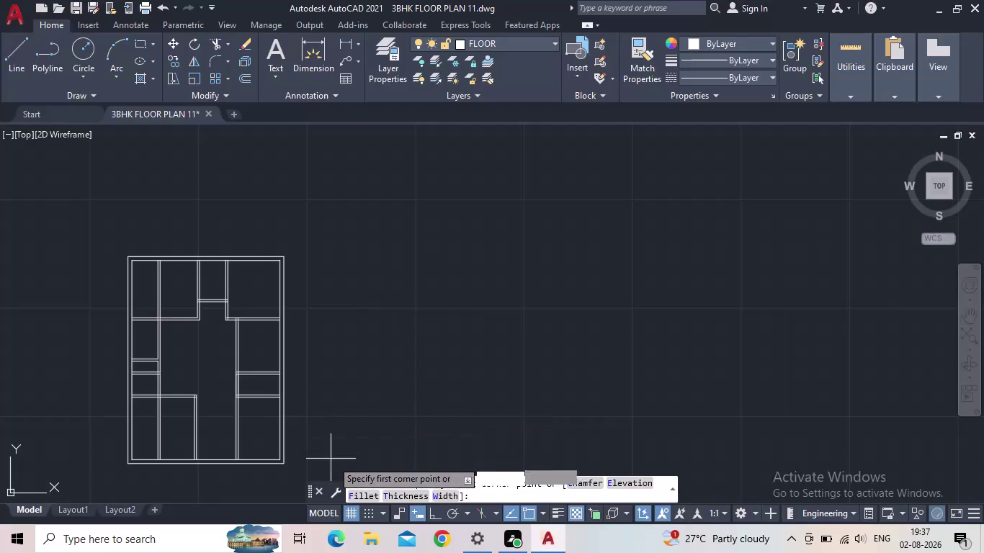
Draw a rectangle beside the plan by dimensions: length 5", width 2'6".
middle_drag(407, 327, 405, 295)
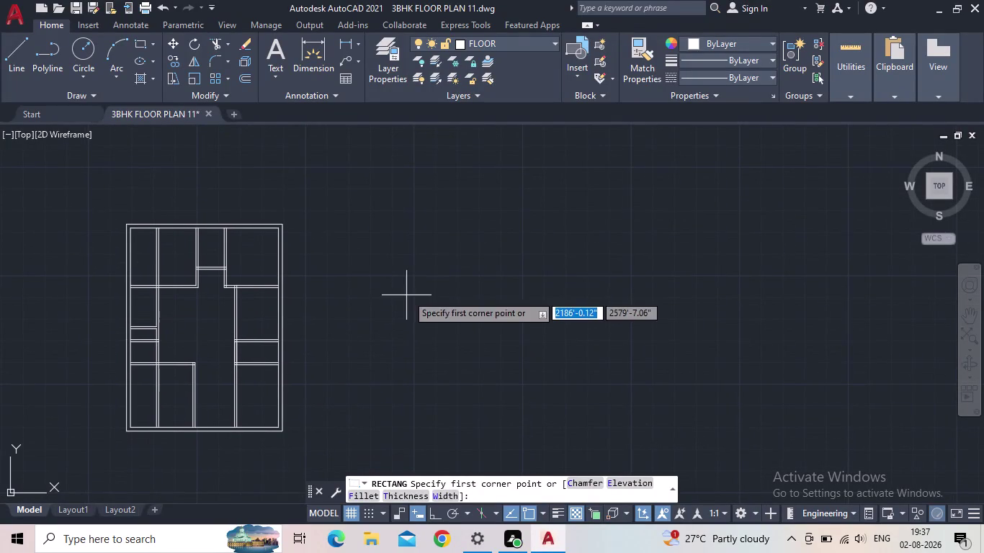
click(412, 267)
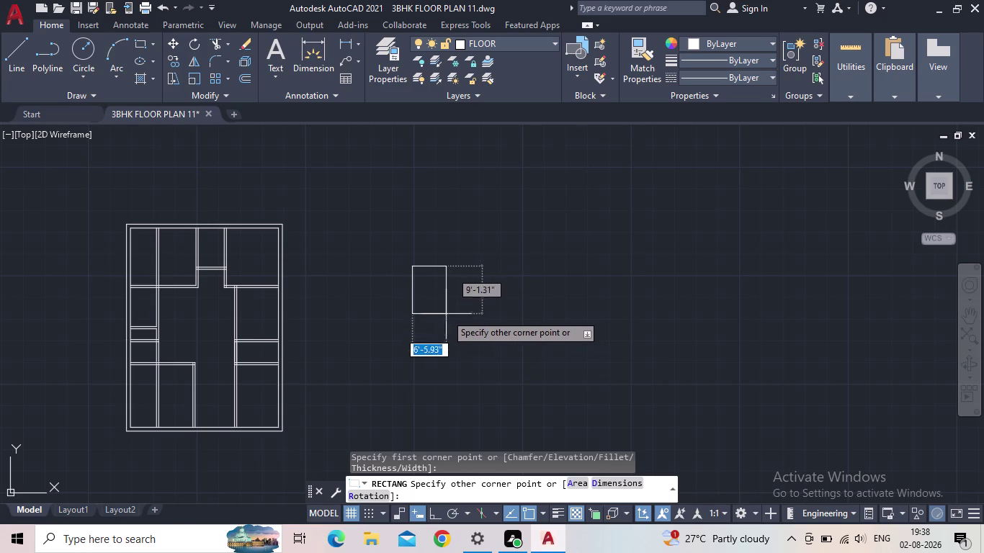
key(d)
key(Return)
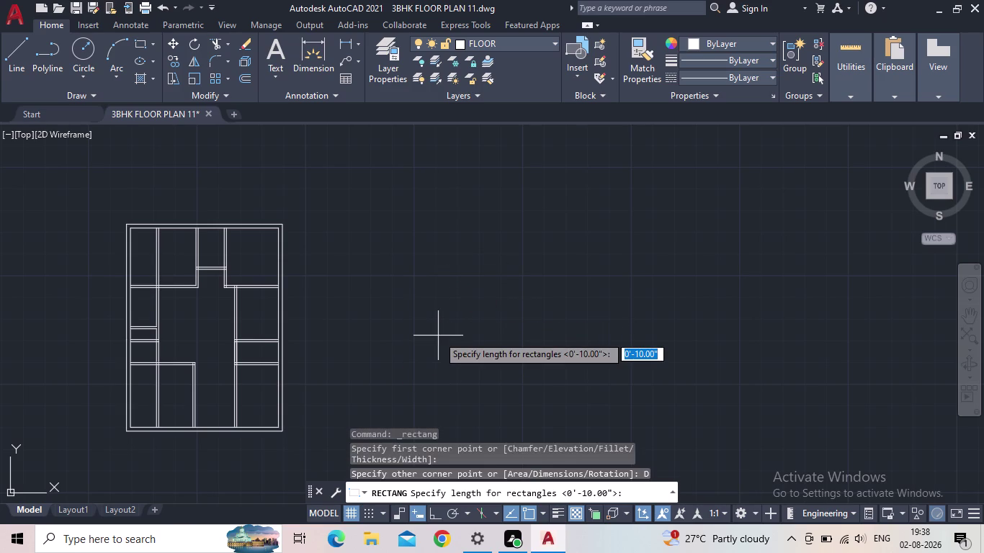
text(5)
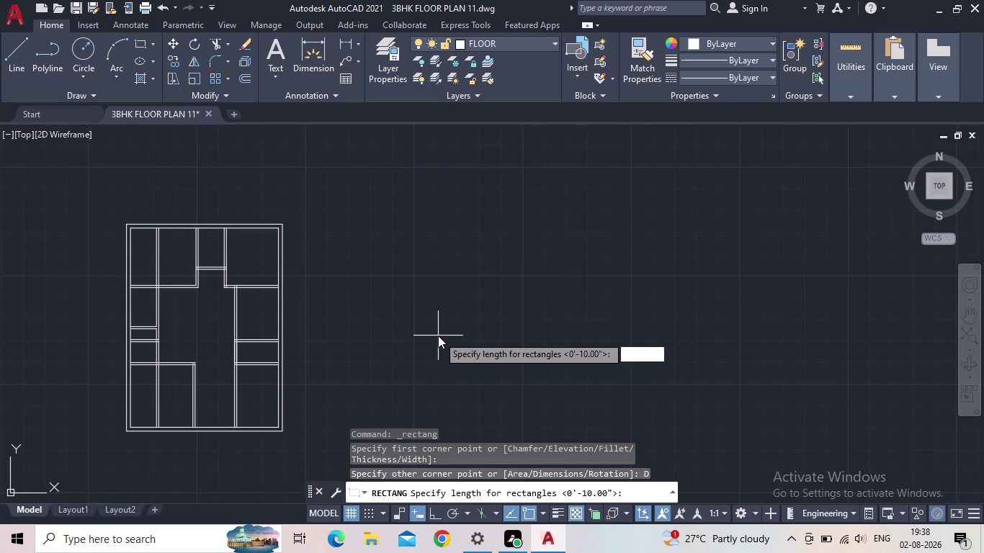
text(")
key(Return)
key(2)
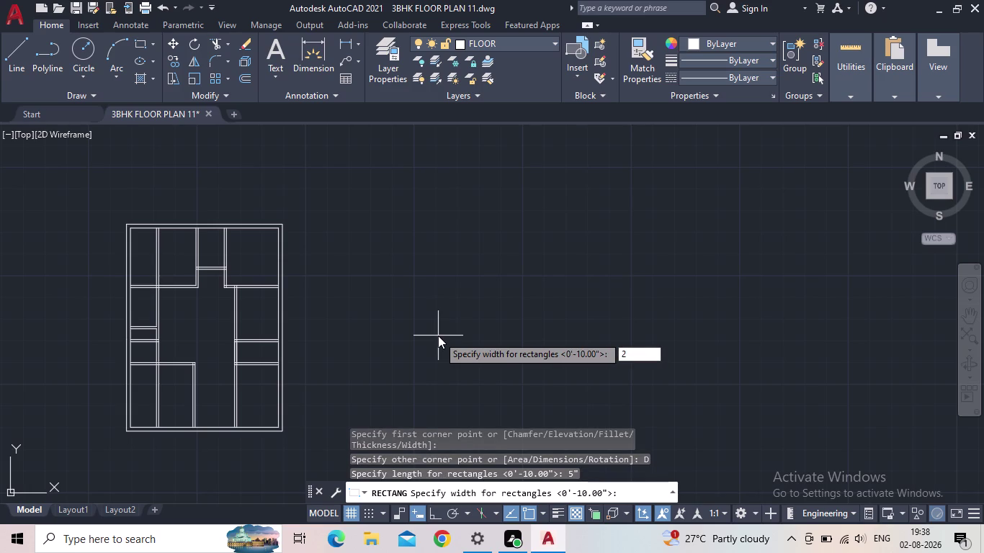
key(apostrophe)
text(6")
key(Return)
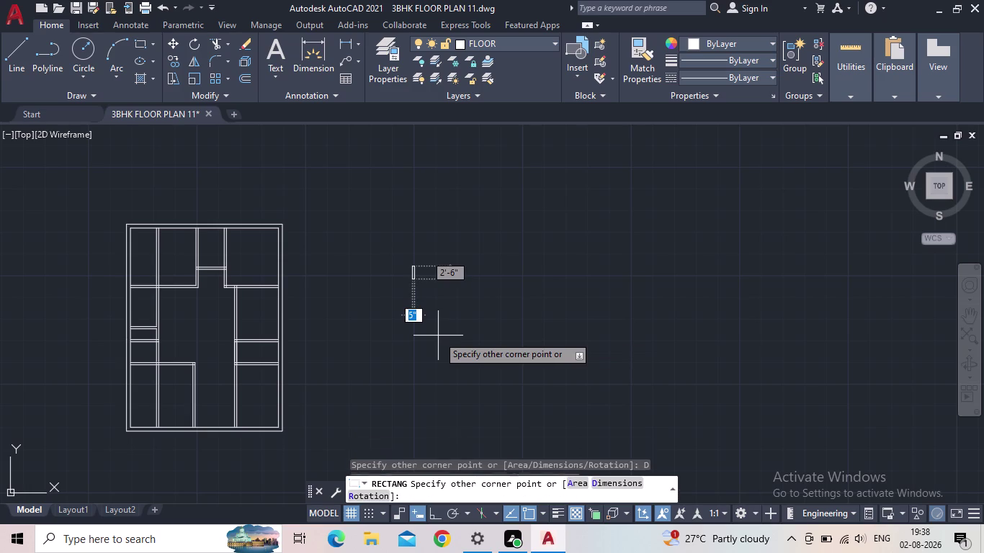
scroll(up, 3)
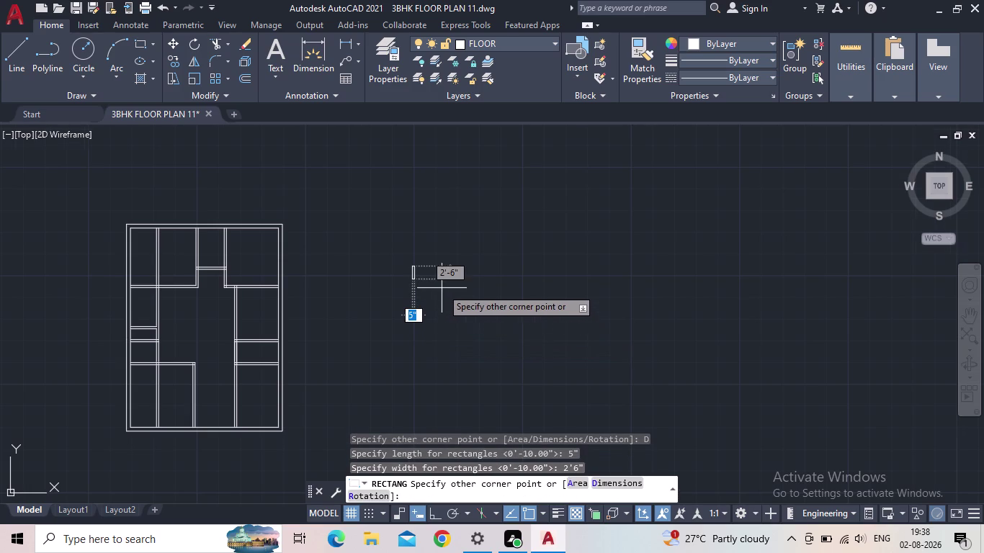
scroll(up, 3)
scroll(up, 3)
click(394, 267)
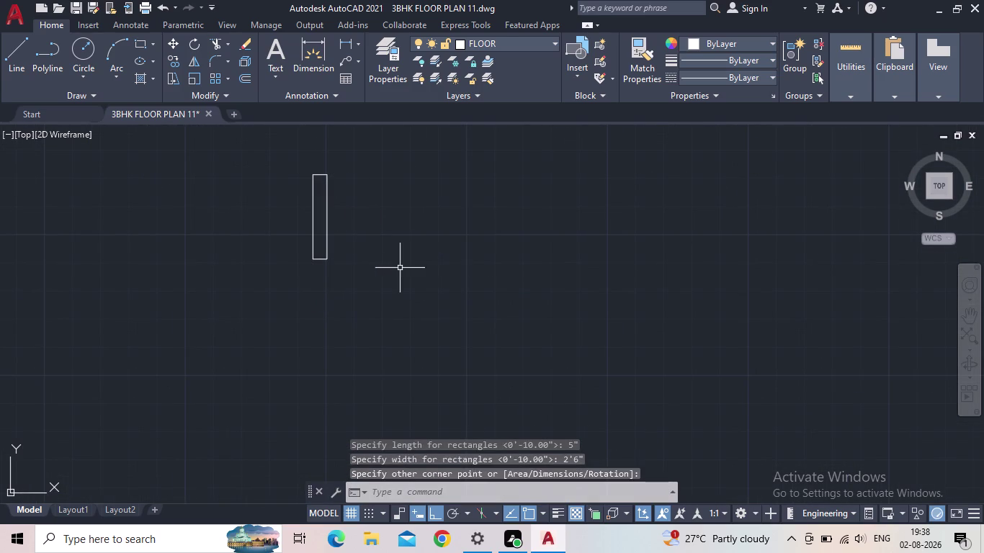
Copy the frame rectangle to the left of the original, based at its corner.
key(Escape)
middle_drag(389, 266, 406, 305)
scroll(down, 3)
drag(443, 325, 414, 314)
click(348, 258)
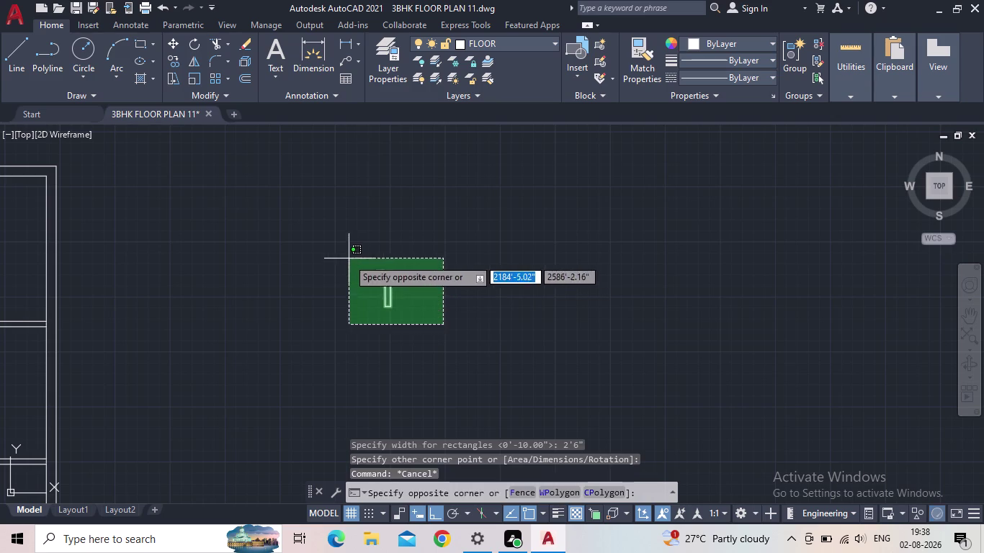
scroll(up, 3)
key(c)
key(o)
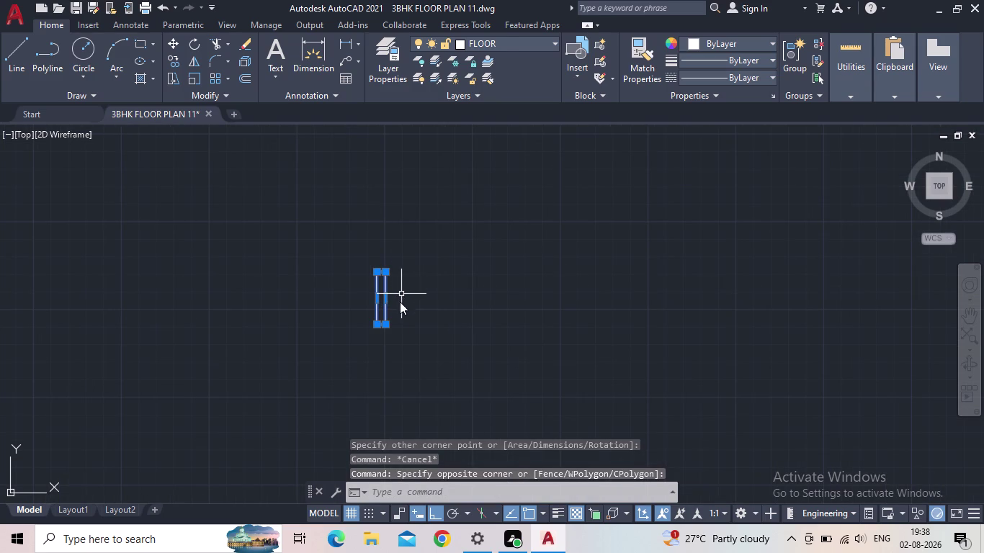
key(Return)
click(371, 328)
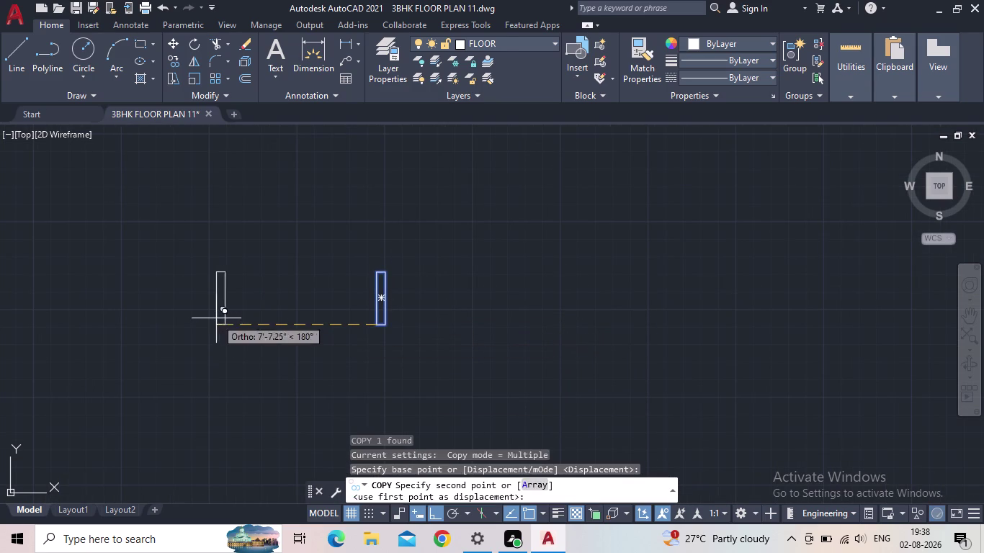
click(159, 331)
key(Escape)
Rotate the copied rectangle 90° about its bottom corner so it lies horizontally.
click(184, 311)
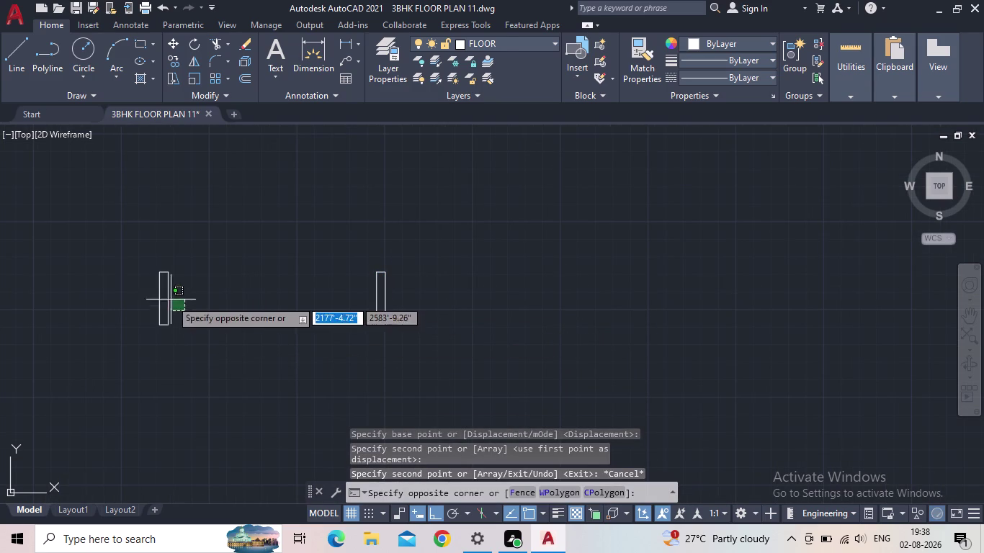
click(105, 265)
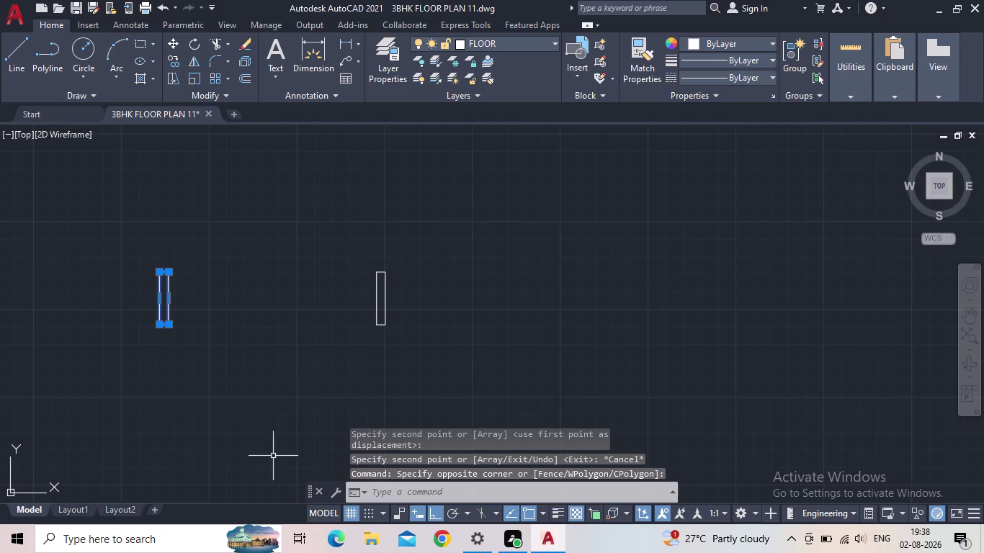
key(r)
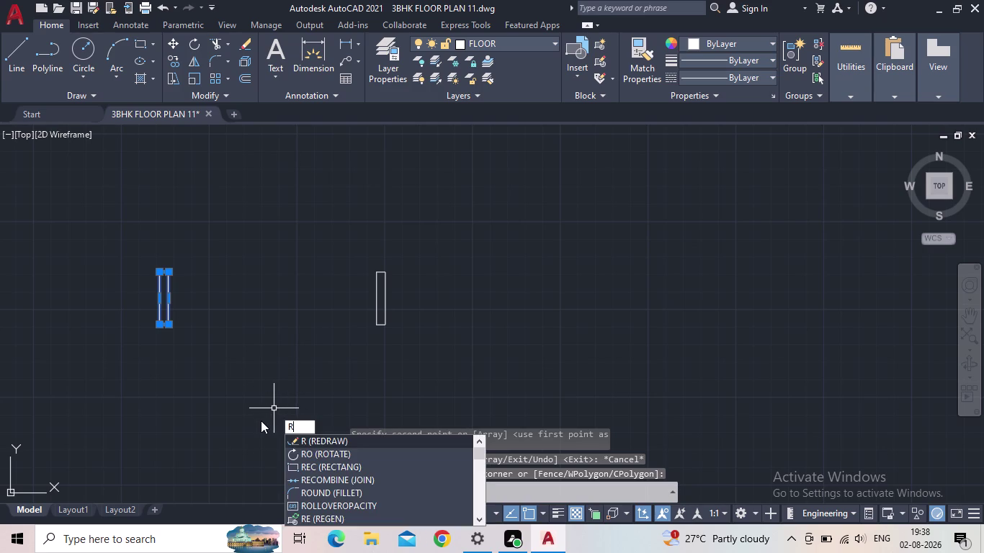
key(o)
key(Return)
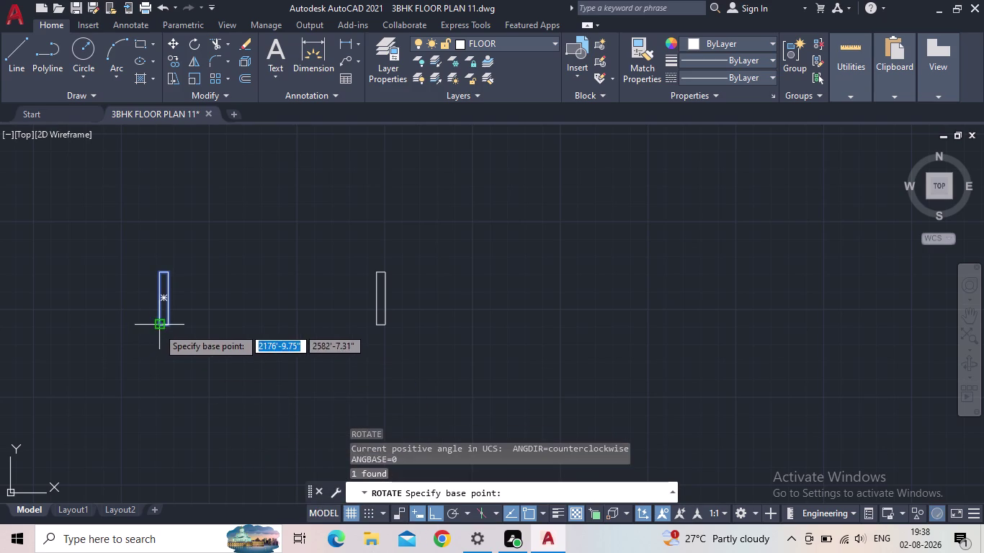
click(157, 328)
click(168, 234)
key(Escape)
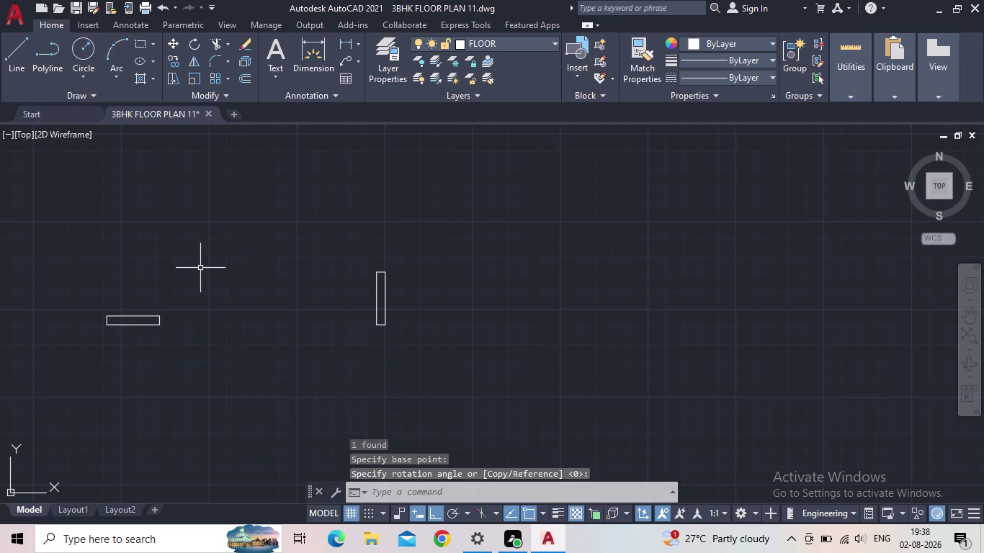
scroll(down, 3)
middle_drag(207, 312, 398, 388)
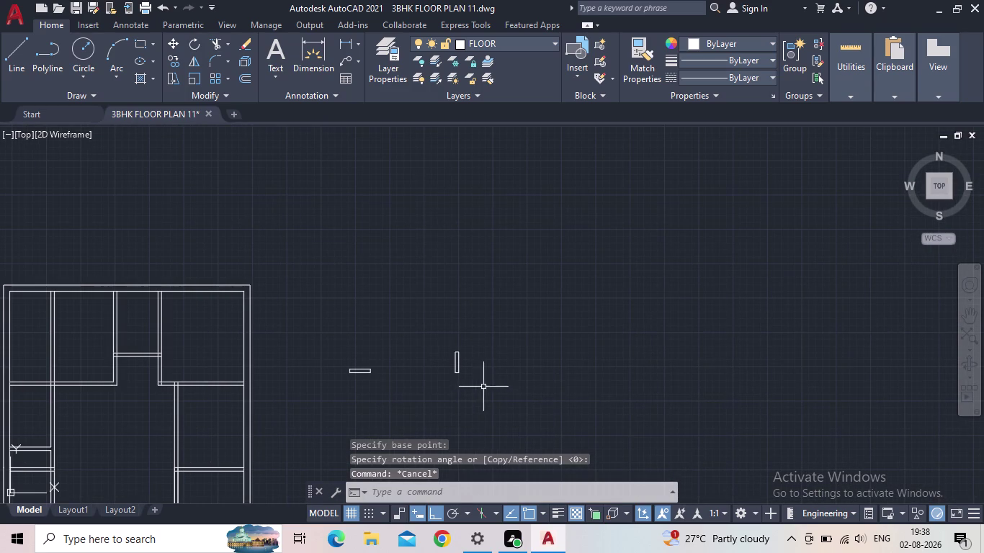
Start copying the vertical frame rectangle from its bottom corner, with Ortho turned off.
click(491, 386)
click(418, 335)
scroll(up, 3)
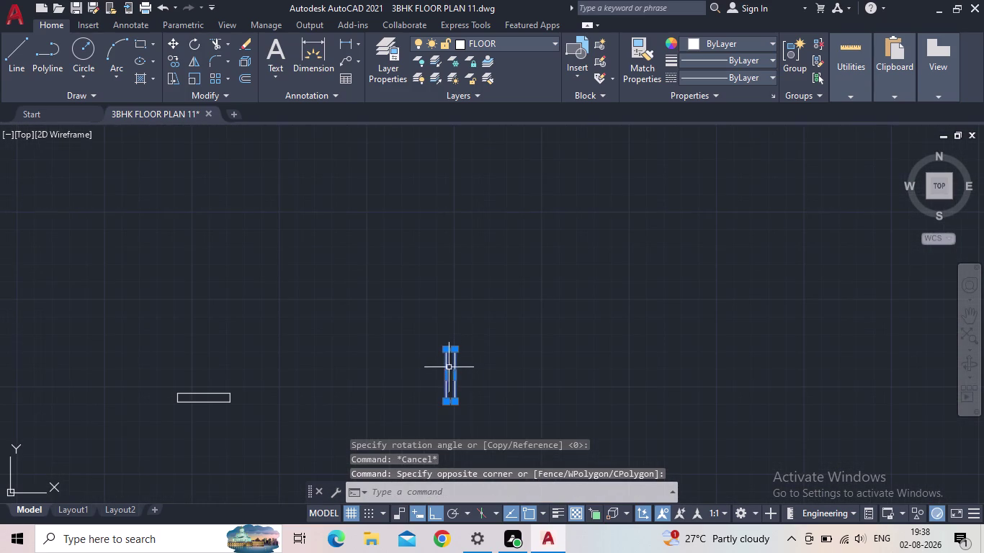
key(c)
key(o)
key(Return)
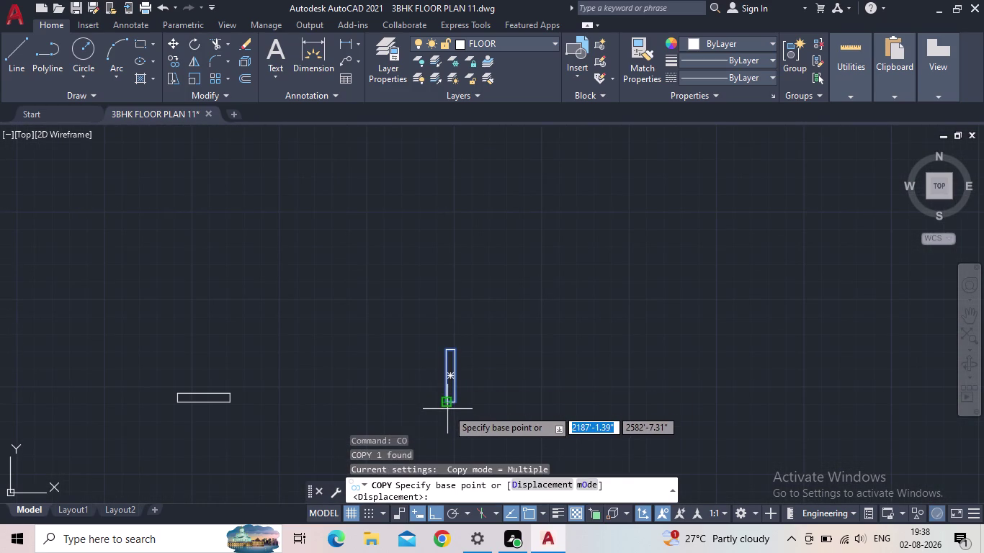
click(445, 403)
middle_drag(269, 368, 372, 352)
scroll(down, 3)
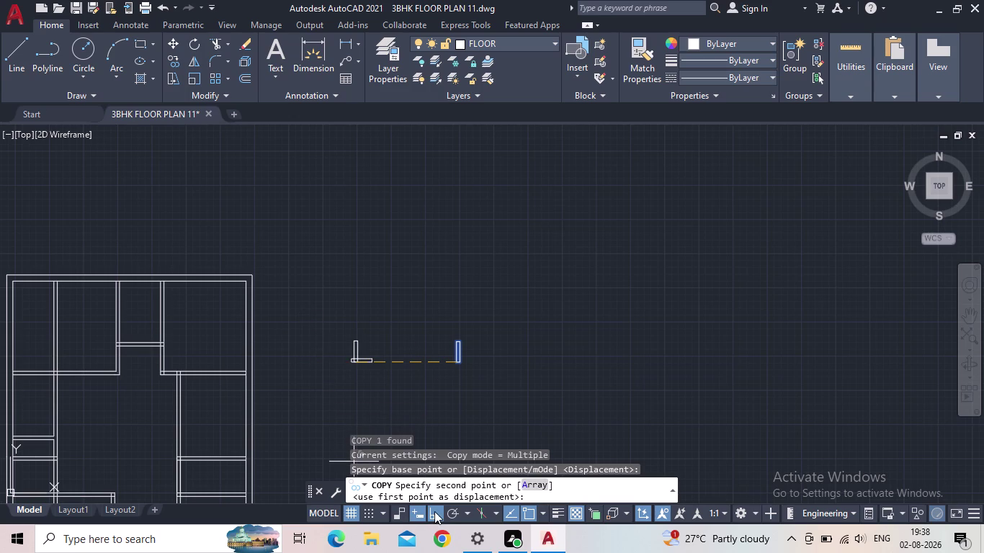
click(434, 512)
Place the first frame copy at a wall corner of the floor plan.
middle_drag(272, 354, 436, 351)
scroll(up, 3)
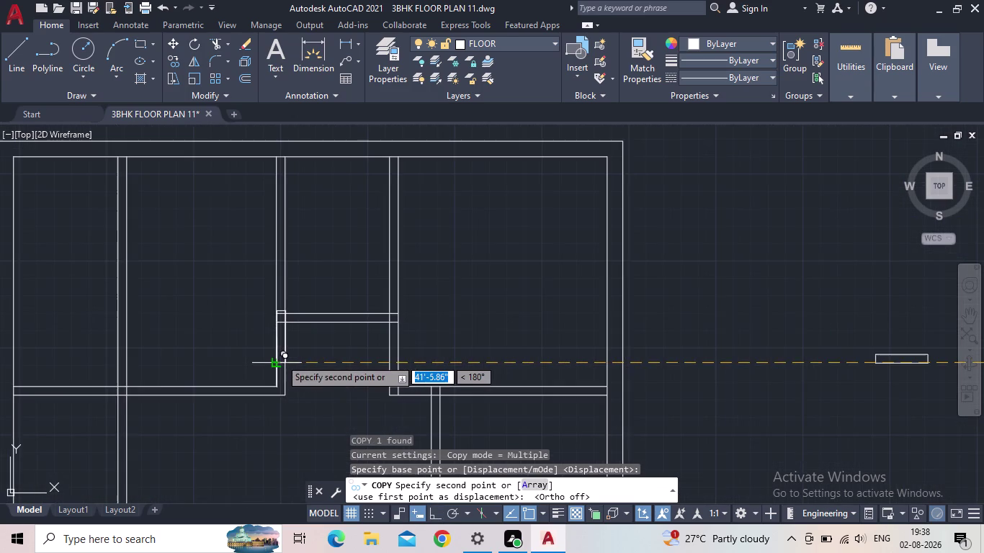
scroll(up, 3)
scroll(up, 3)
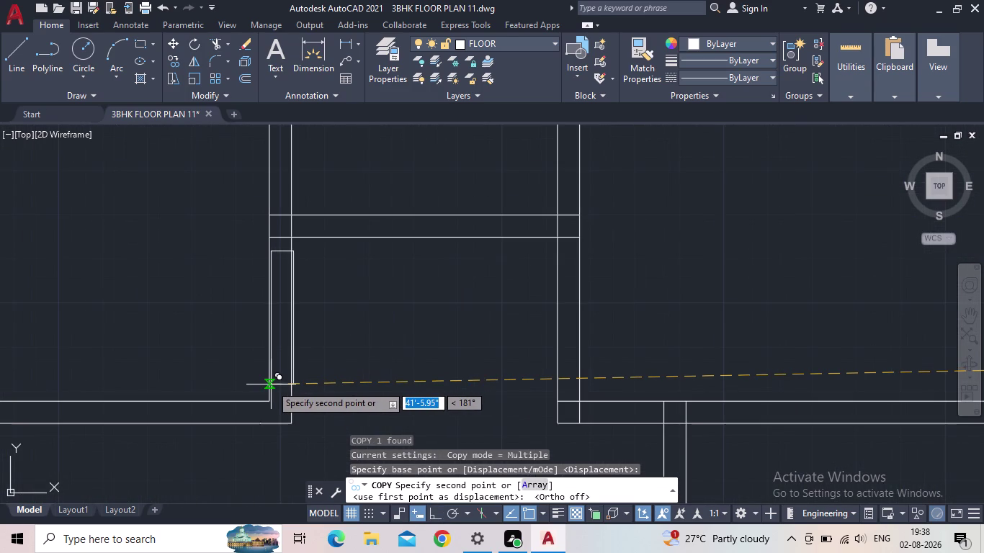
scroll(up, 3)
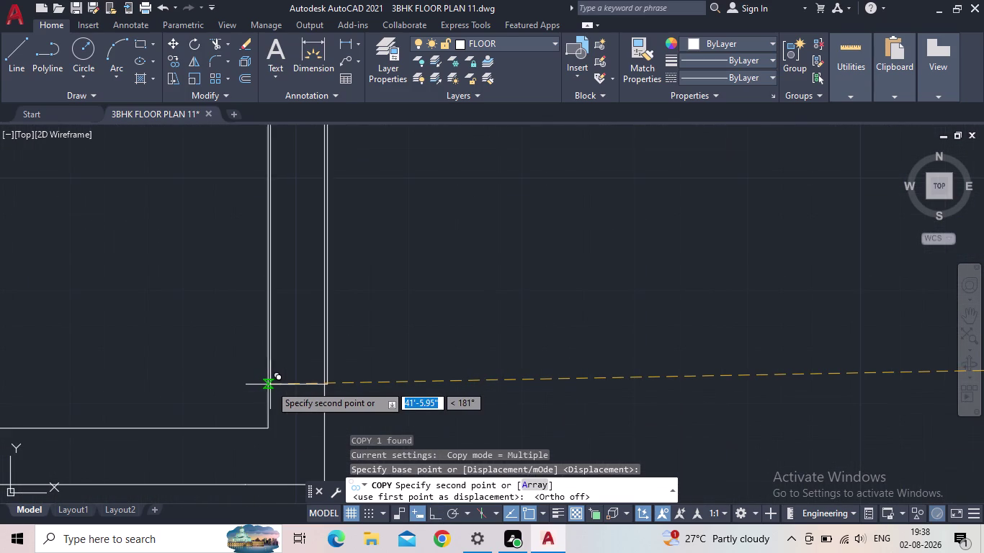
scroll(down, 3)
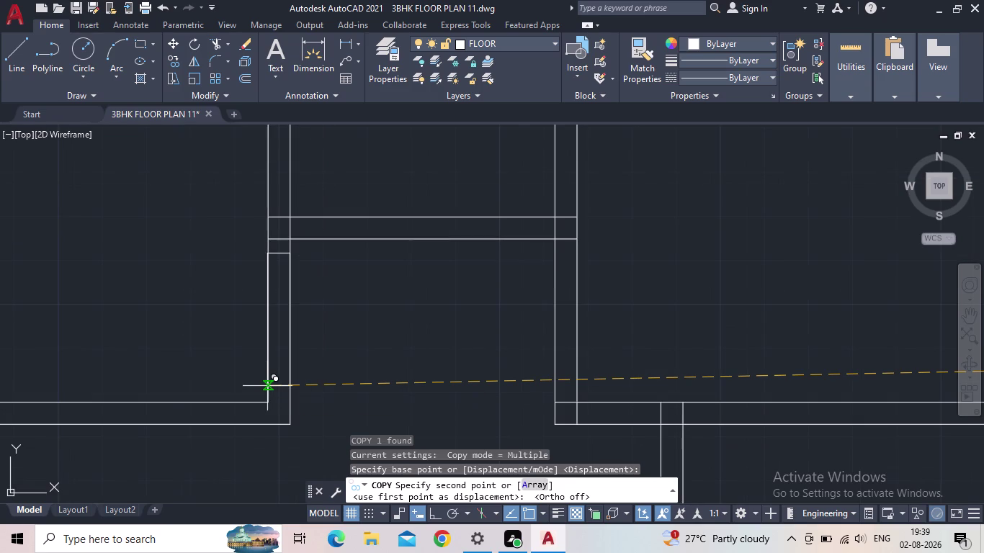
scroll(up, 3)
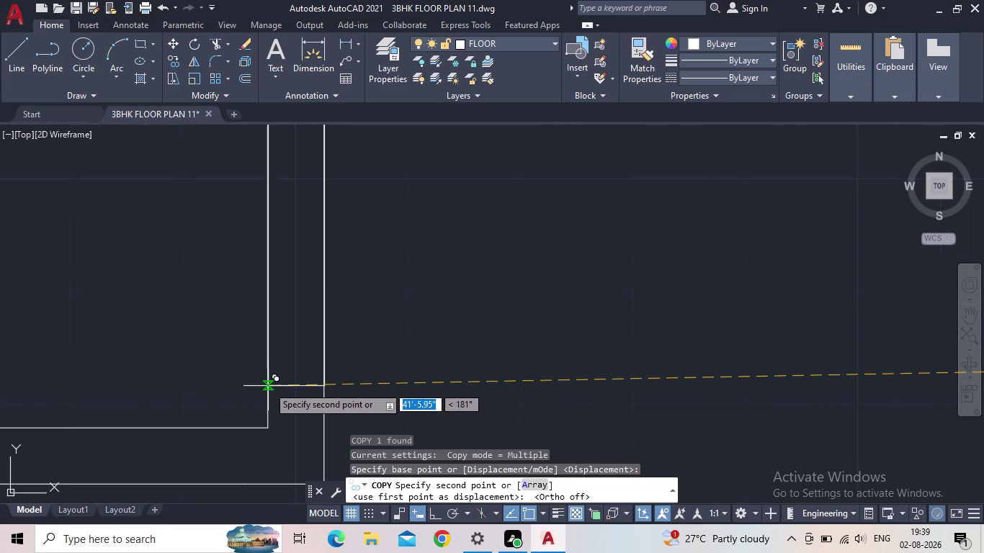
click(268, 386)
Place a second frame copy at the next wall opening and end copying.
scroll(down, 3)
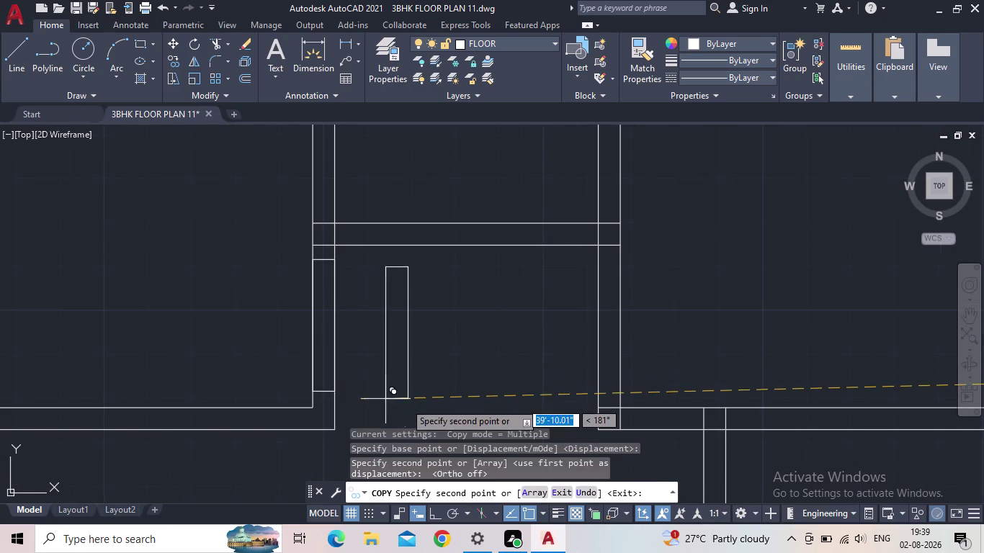
middle_drag(406, 402, 389, 410)
scroll(down, 3)
middle_drag(407, 399, 249, 368)
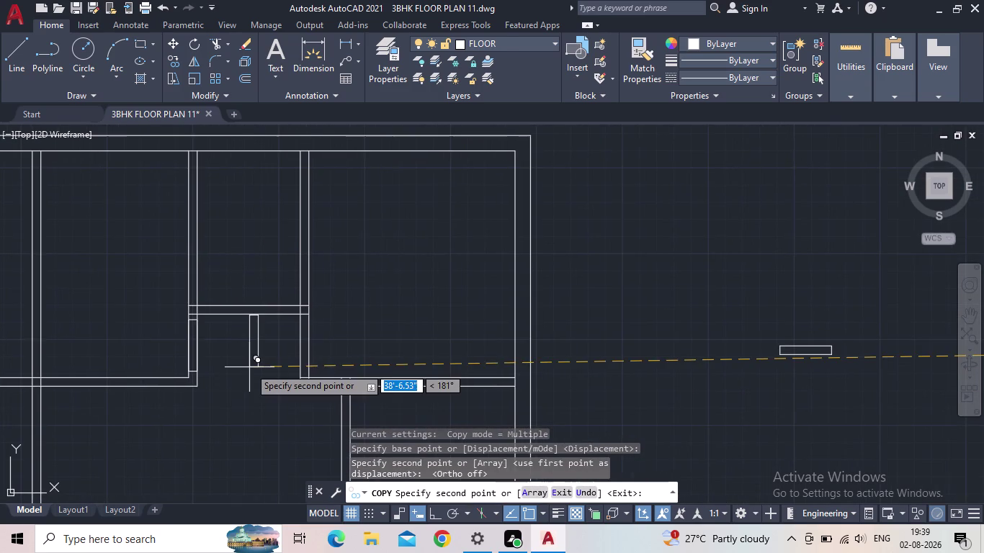
scroll(up, 3)
scroll(up, 3)
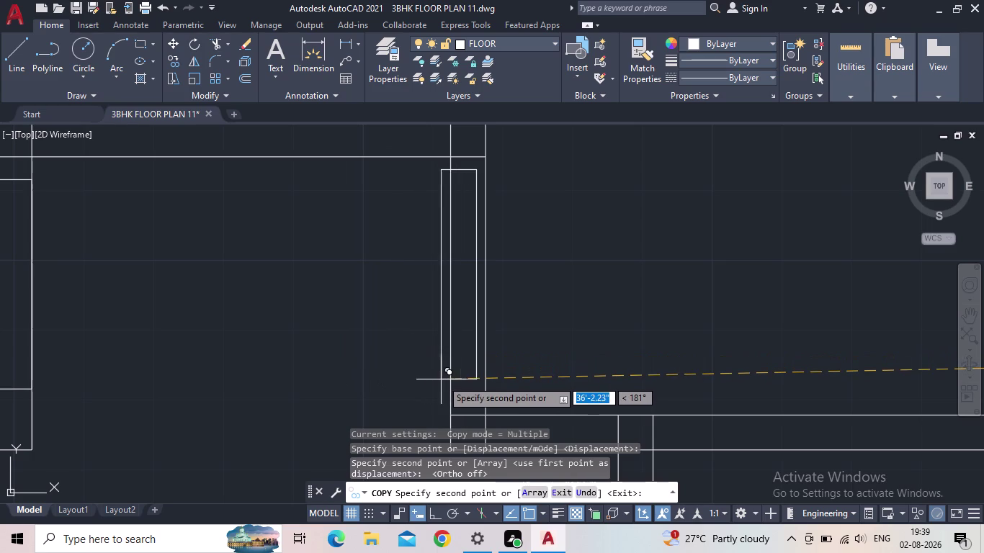
middle_drag(450, 381, 429, 358)
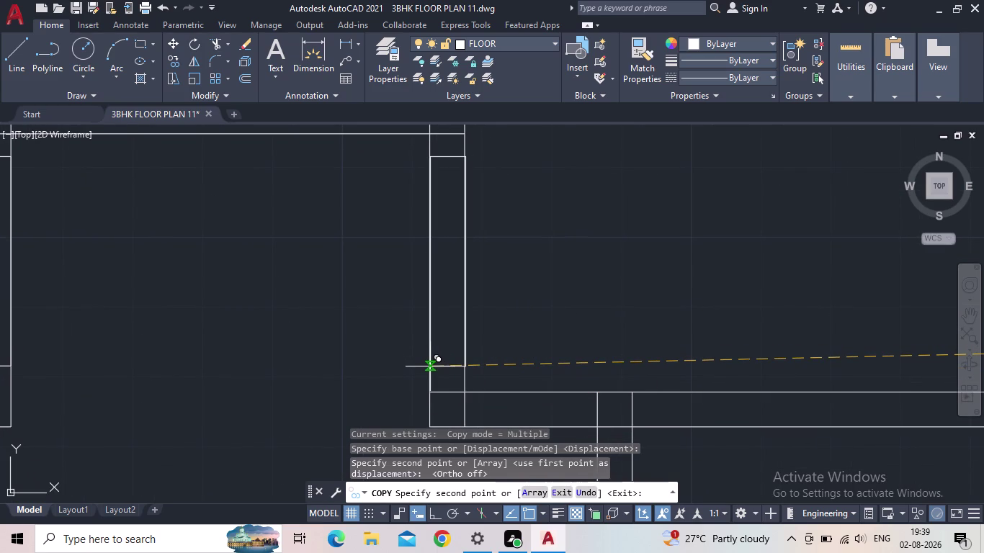
click(430, 367)
middle_drag(271, 353, 283, 386)
scroll(down, 3)
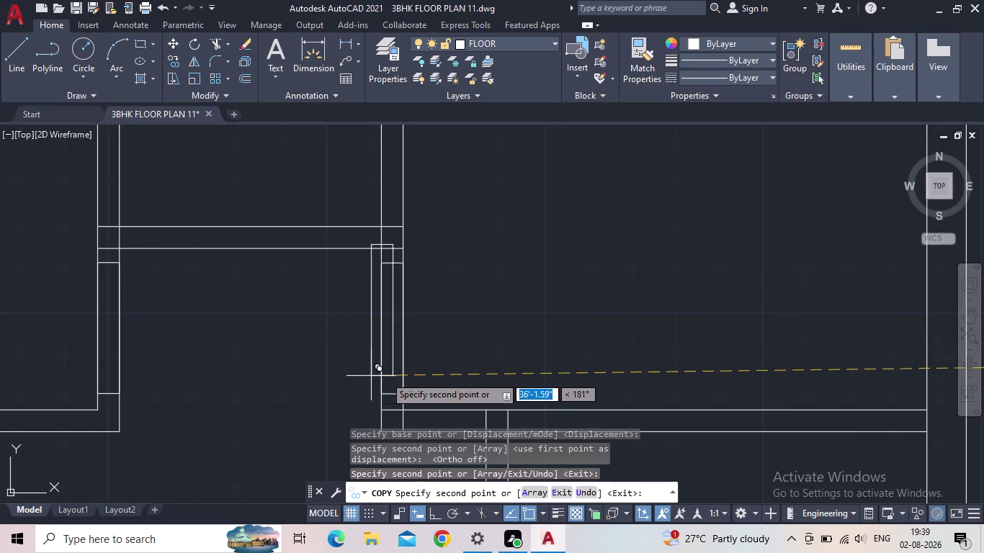
key(Escape)
middle_drag(437, 380, 398, 366)
scroll(down, 3)
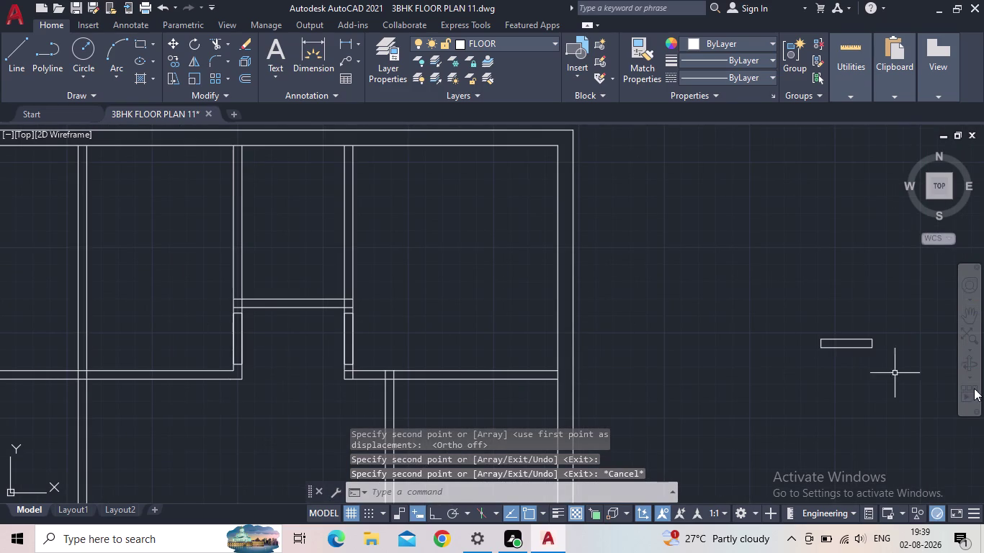
Start copying the horizontal frame rectangle from its corner as base point.
click(892, 369)
click(708, 293)
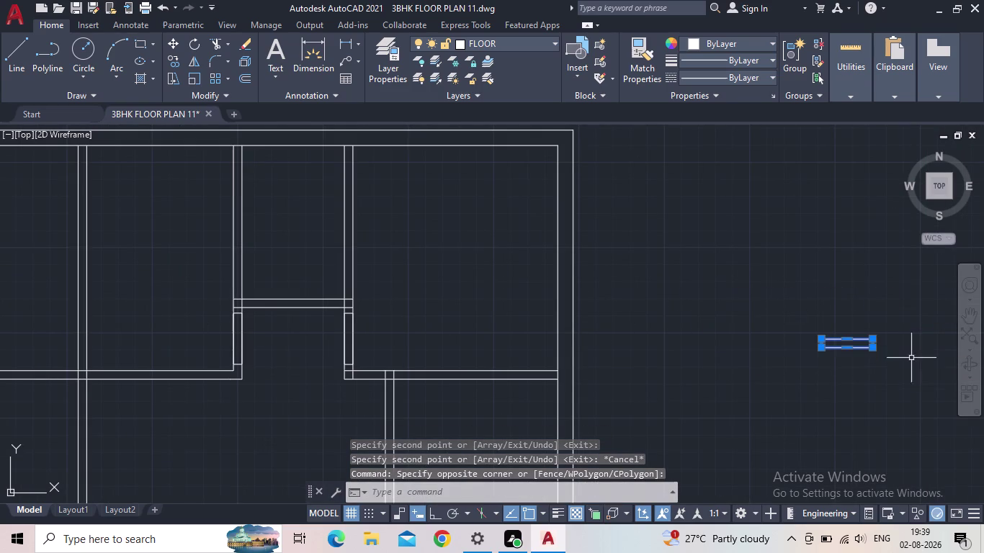
scroll(up, 3)
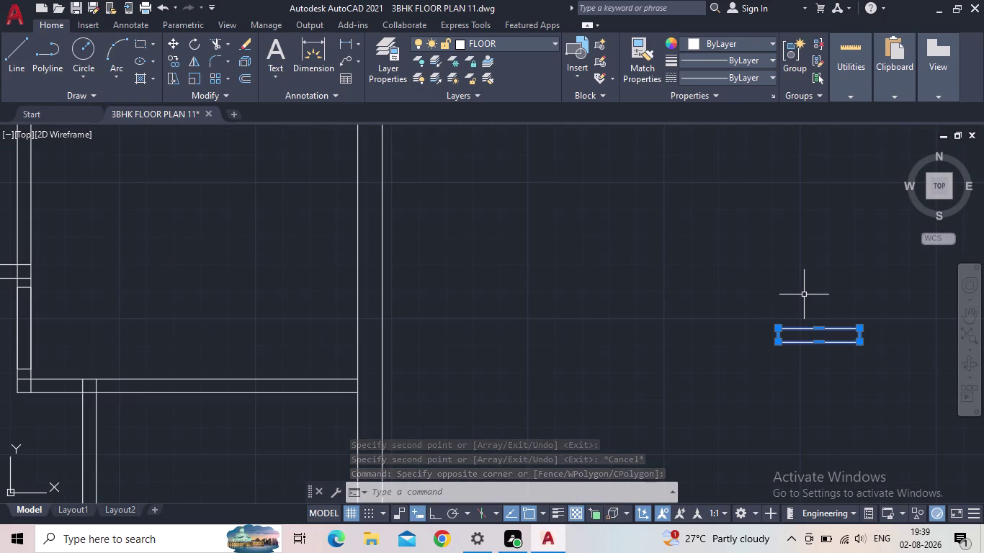
key(c)
key(o)
key(Return)
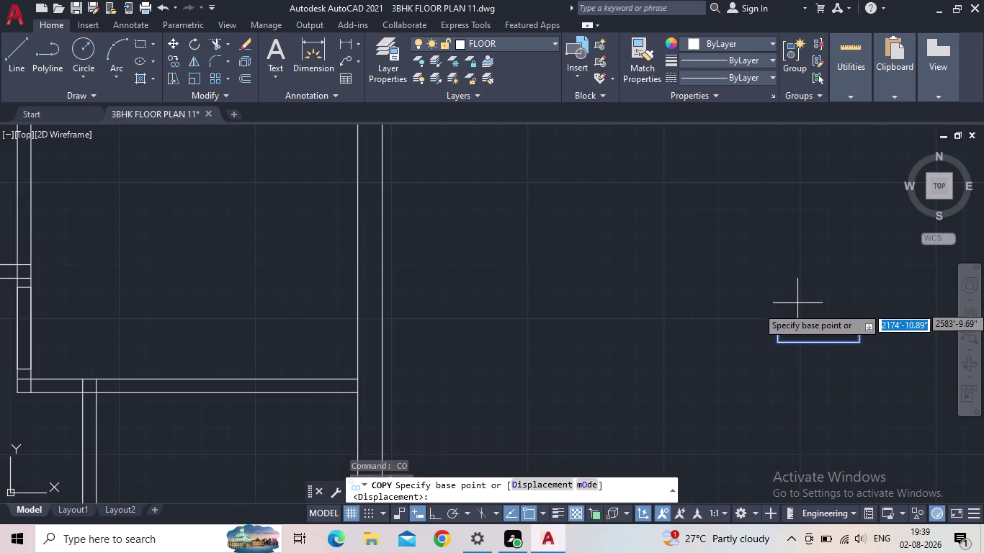
click(777, 345)
Place a frame copy in the upper central wall opening.
middle_drag(466, 279, 625, 289)
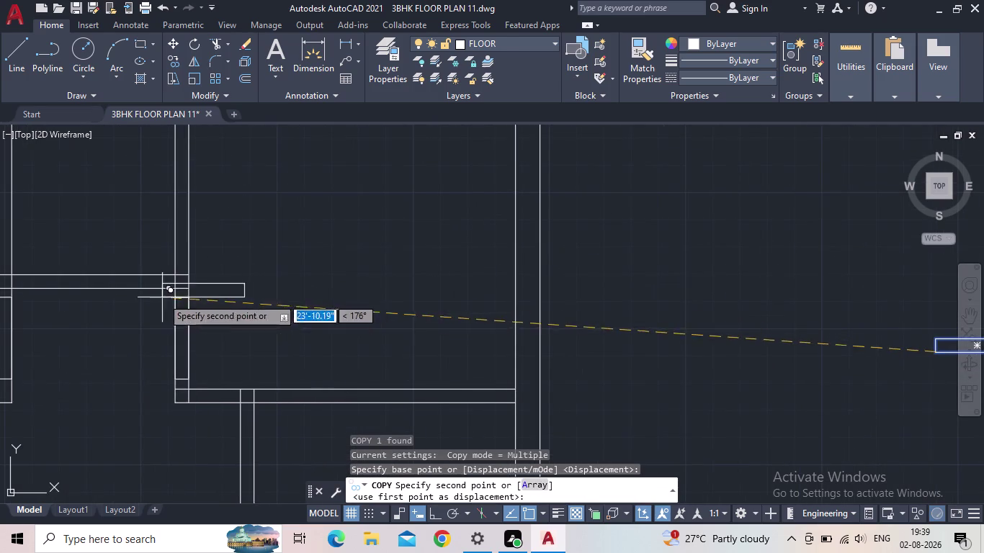
middle_drag(201, 298, 430, 324)
scroll(down, 3)
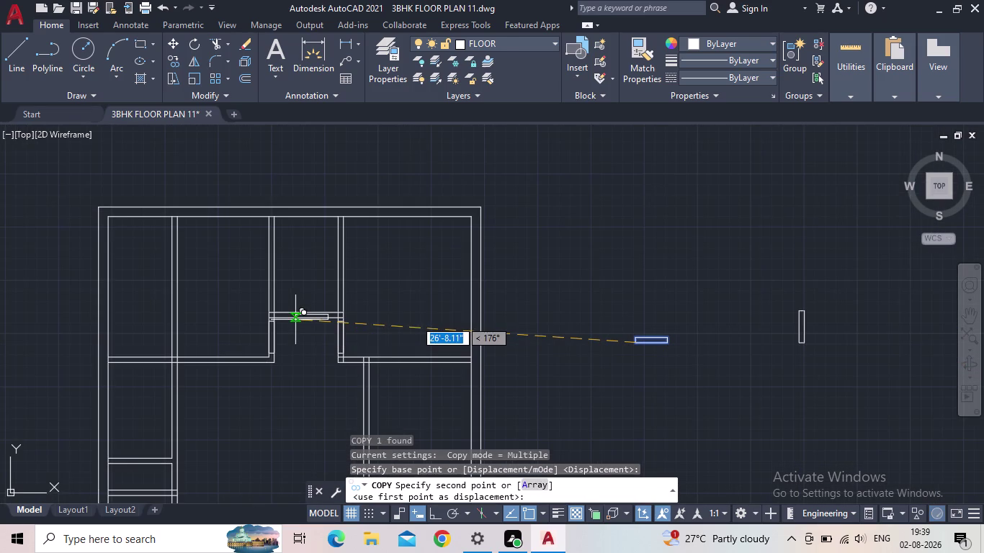
scroll(up, 3)
scroll(up, 3)
scroll(up, 3)
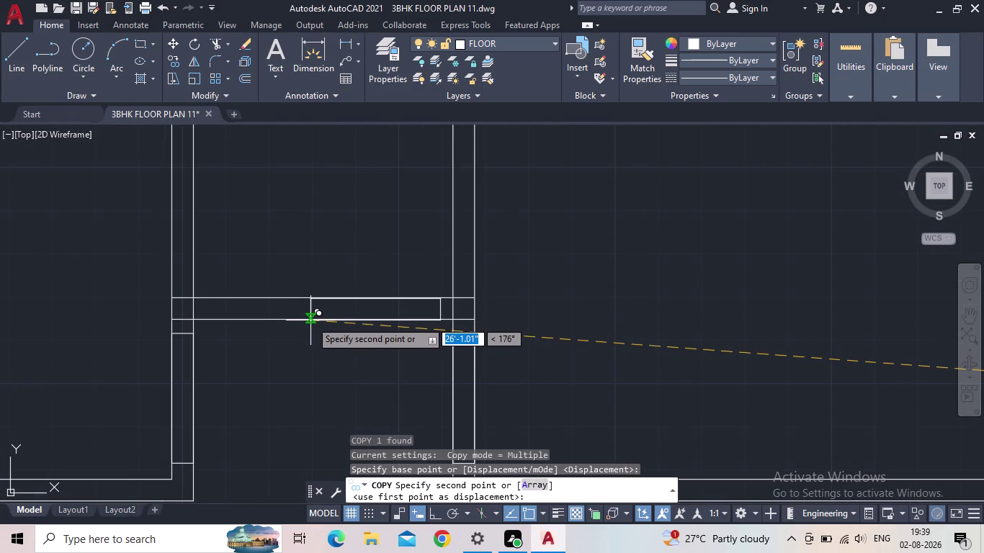
click(304, 321)
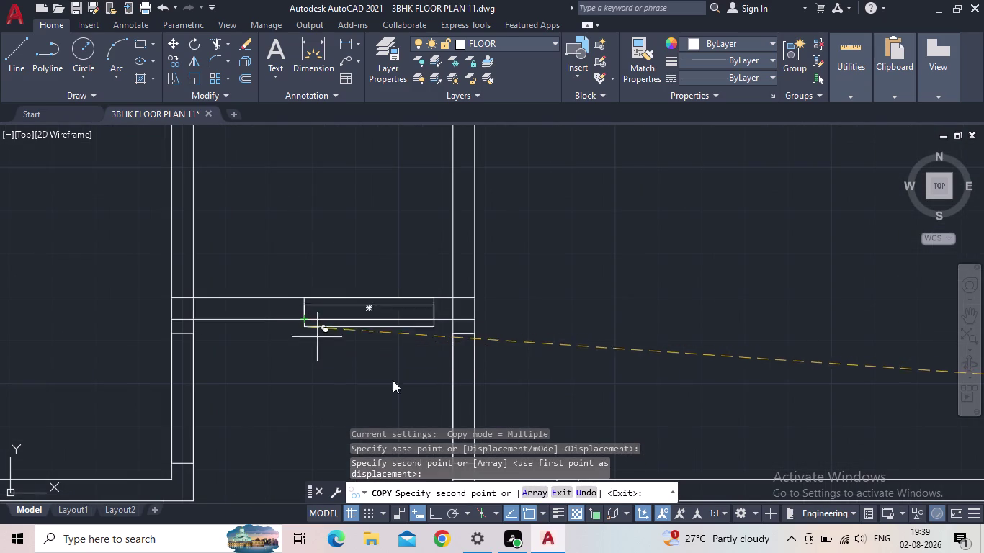
Place another frame copy in the left wall opening.
scroll(down, 3)
middle_drag(600, 350, 594, 319)
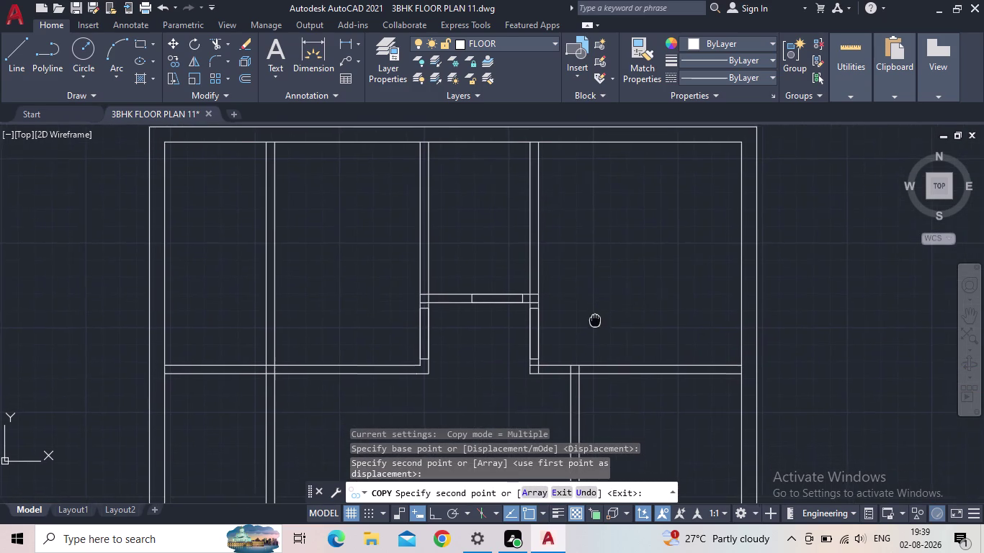
middle_drag(594, 319, 578, 315)
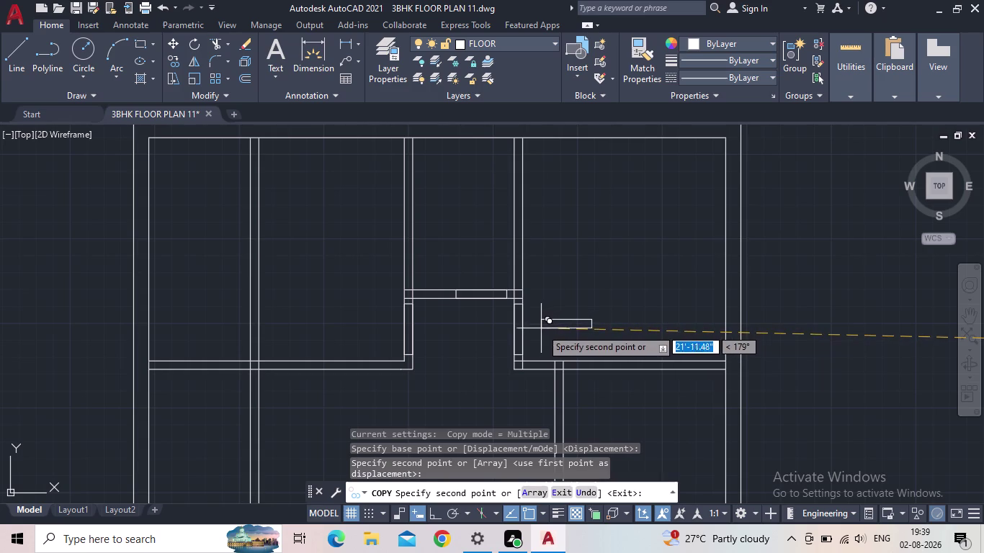
middle_drag(339, 363, 446, 296)
scroll(down, 3)
middle_drag(420, 312, 448, 341)
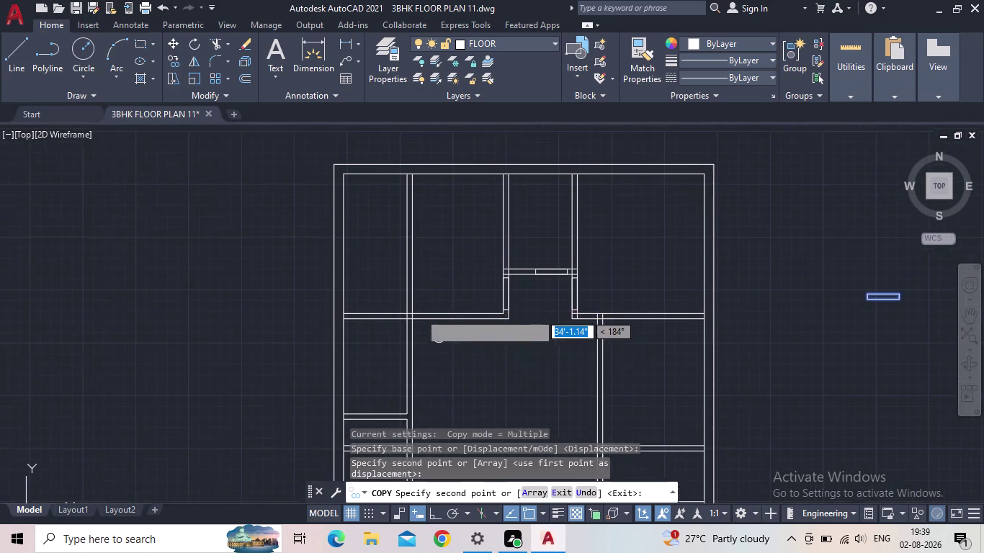
middle_drag(448, 341, 458, 348)
middle_click(458, 349)
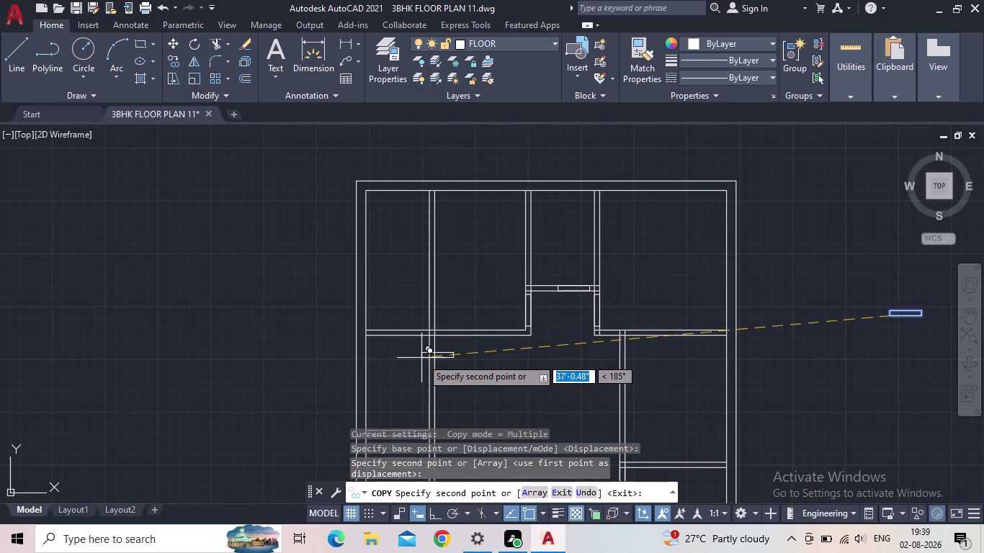
middle_drag(407, 359, 494, 253)
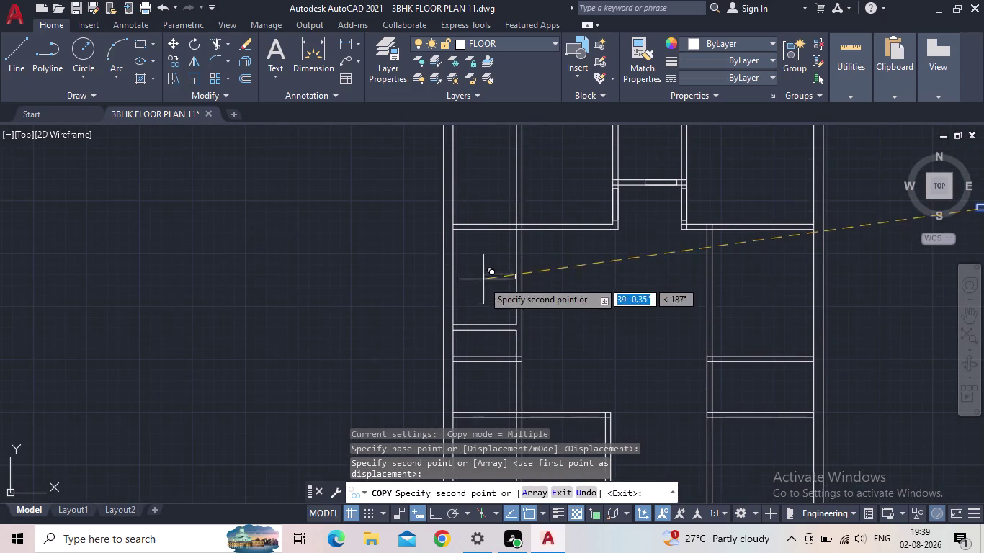
scroll(up, 3)
scroll(up, 3)
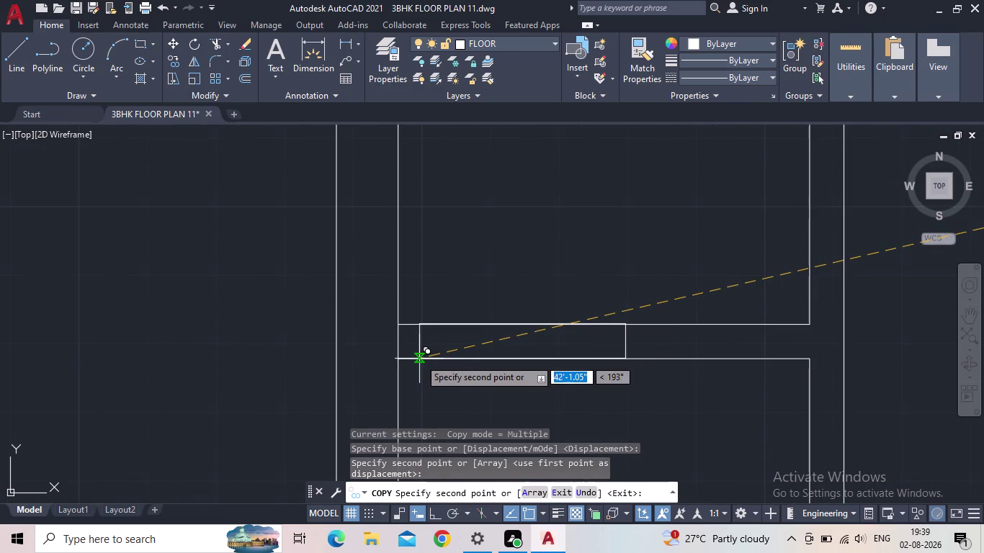
click(419, 359)
Look over the lower left opening and the whole plan, then end copying.
scroll(down, 3)
middle_drag(531, 283, 505, 249)
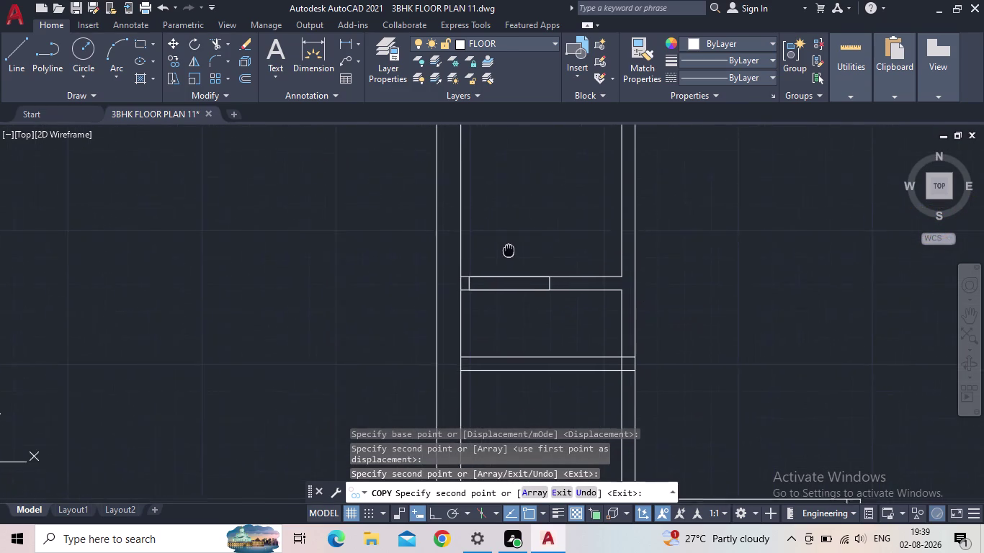
middle_drag(505, 249, 475, 245)
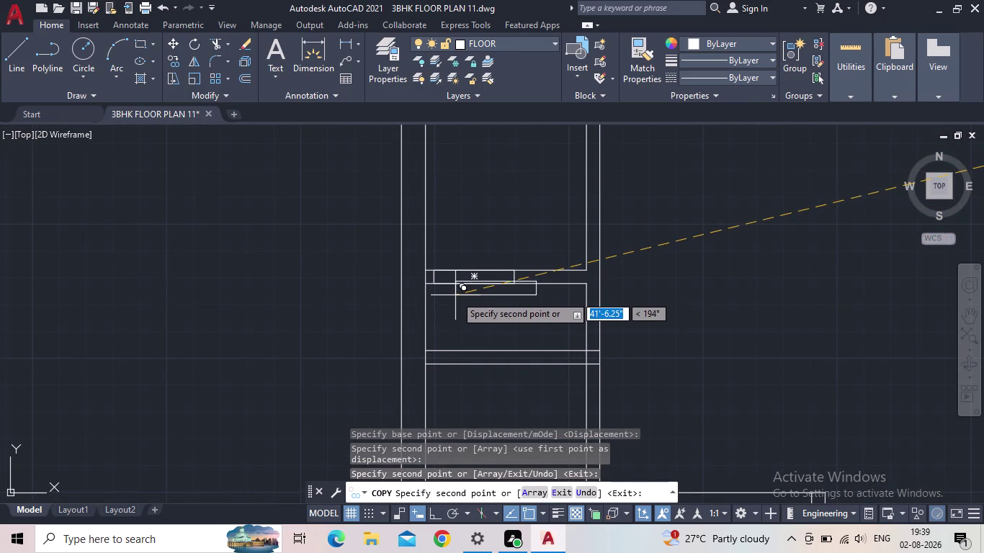
middle_drag(651, 312, 541, 265)
scroll(down, 3)
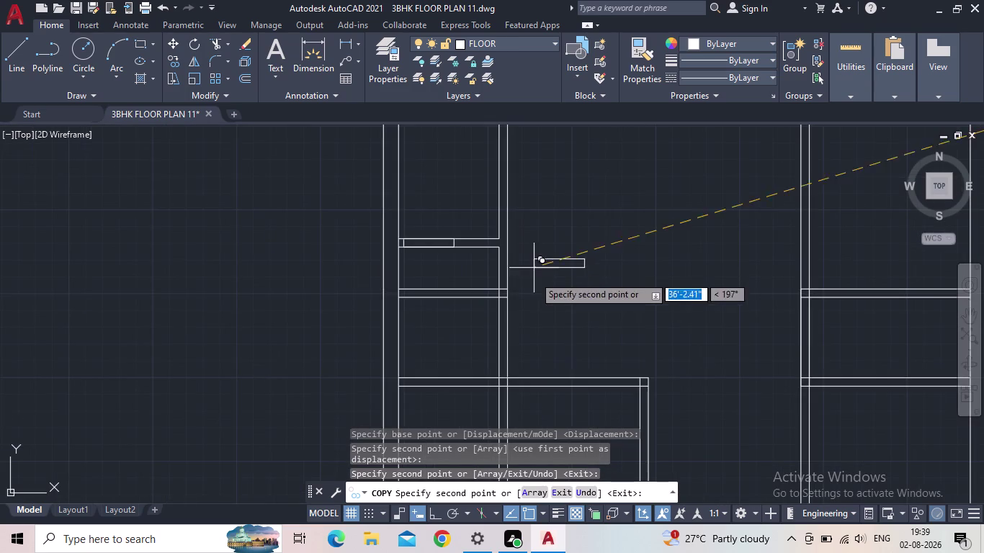
middle_drag(573, 298, 522, 282)
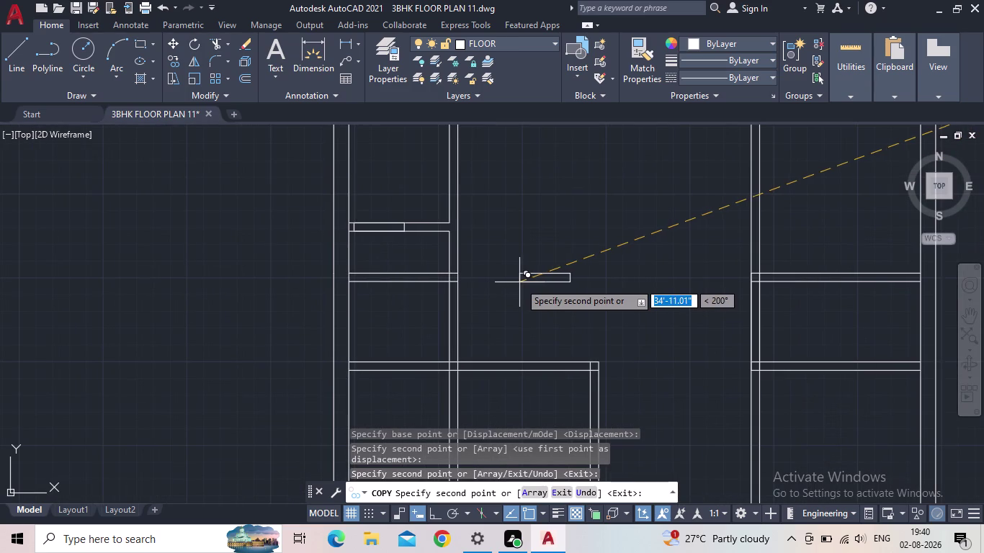
scroll(down, 3)
middle_drag(509, 293, 500, 314)
key(Escape)
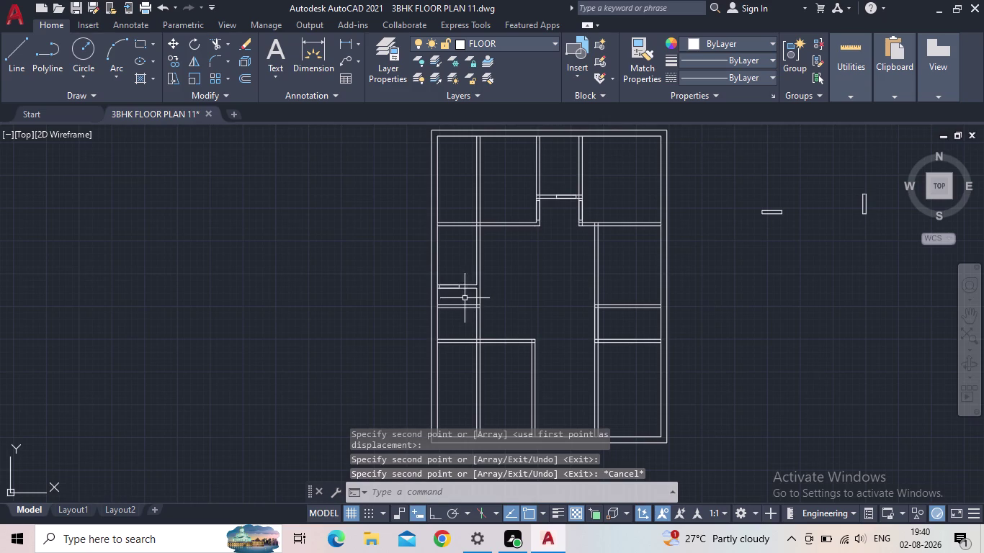
scroll(up, 3)
Trim the wall lines inside the door opening with a TR fence.
key(t)
text(R)
key(space)
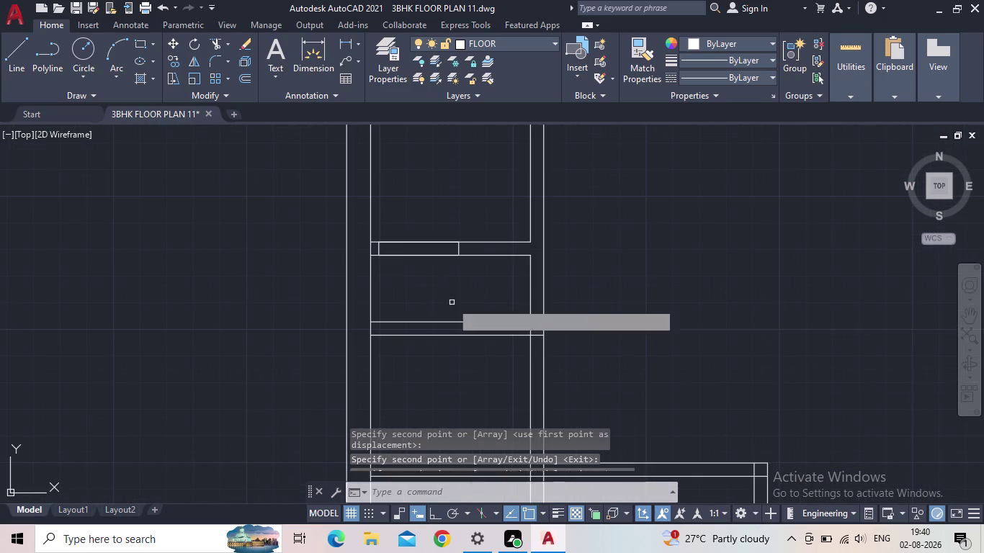
drag(427, 291, 412, 212)
key(Escape)
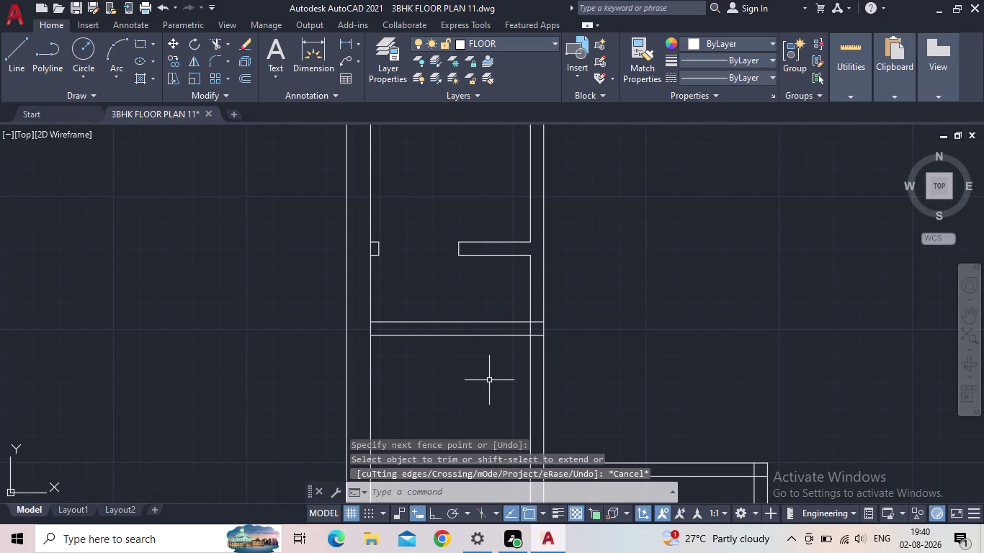
drag(489, 380, 454, 377)
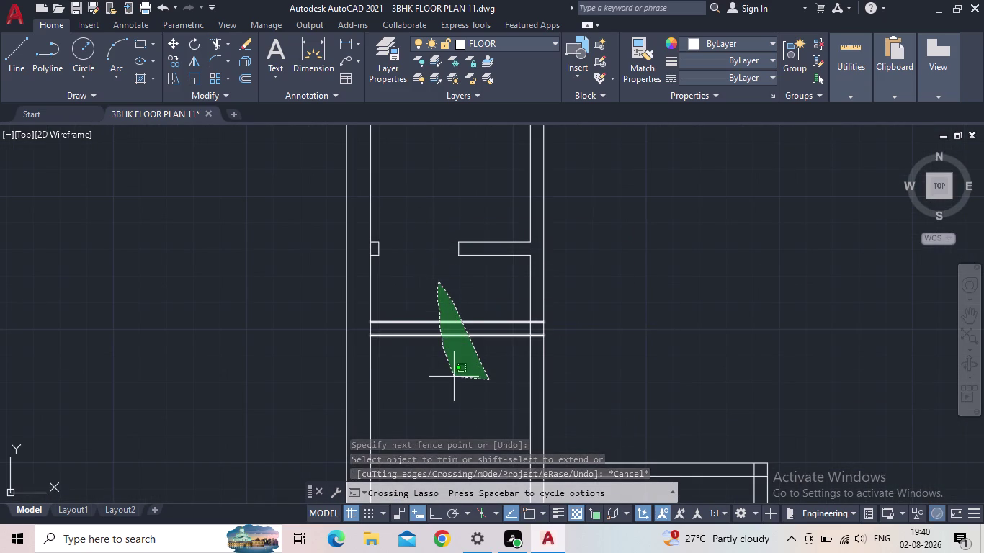
drag(453, 376, 462, 372)
key(Escape)
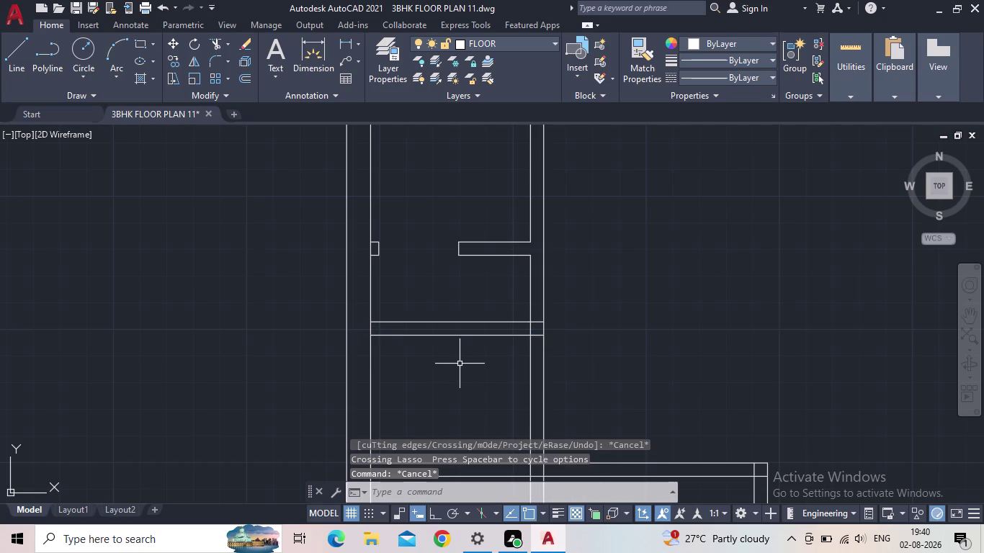
Extend the two horizontal wall lines to the right wall.
middle_drag(475, 336, 369, 345)
scroll(down, 3)
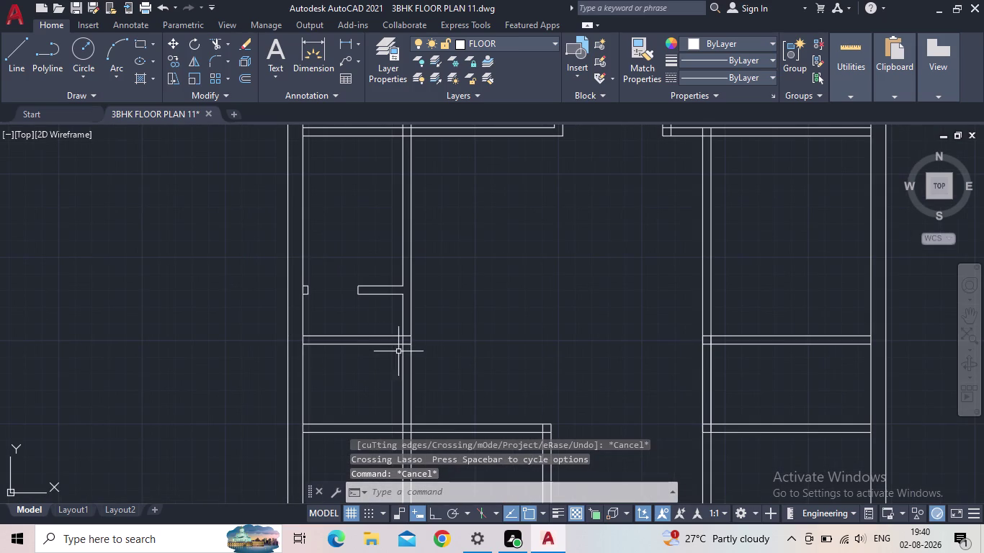
key(e)
key(x)
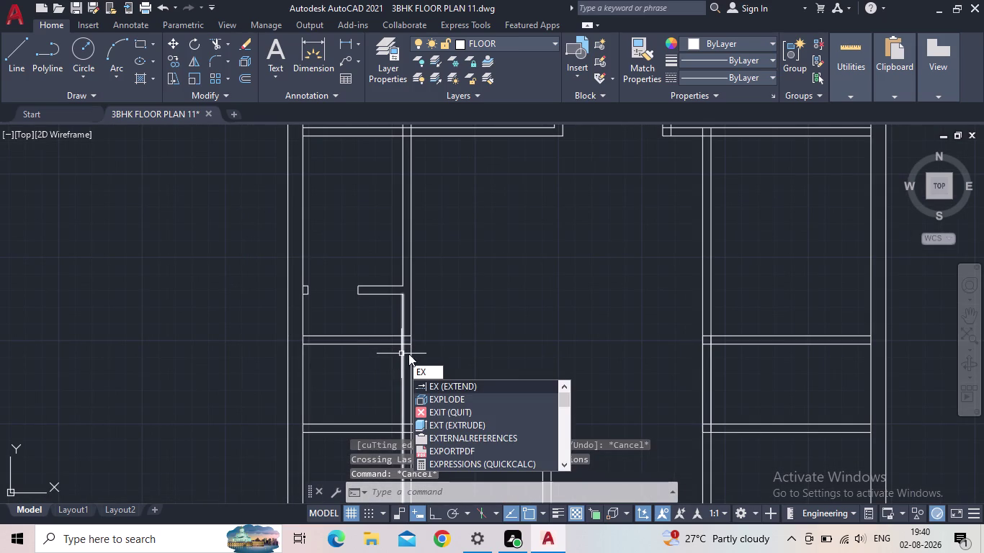
click(458, 386)
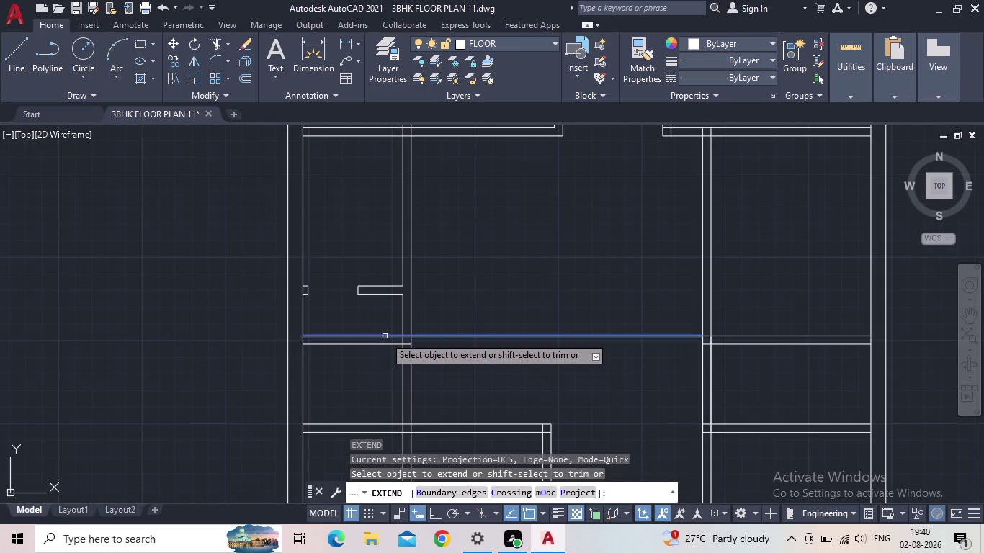
click(384, 336)
click(391, 346)
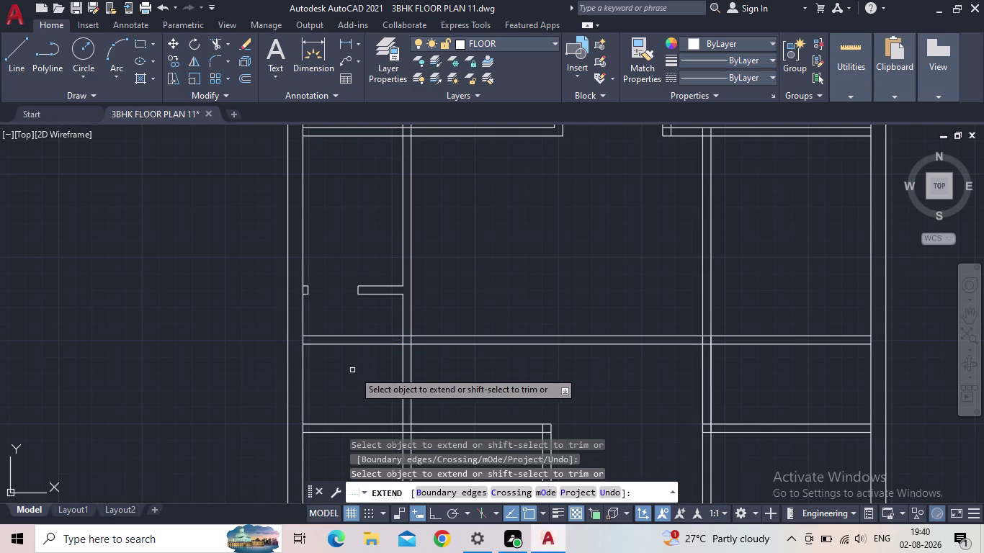
key(Escape)
Fence-trim the wall lines left of the vertical wall and nearby crossings.
text(TR)
key(space)
drag(373, 374, 349, 323)
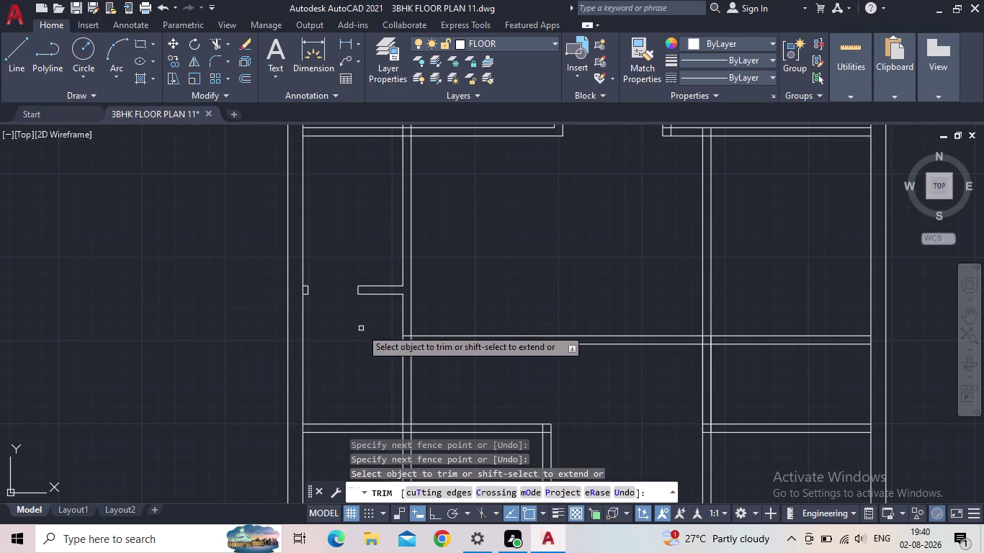
middle_drag(364, 337, 389, 275)
scroll(down, 3)
middle_drag(382, 277, 391, 293)
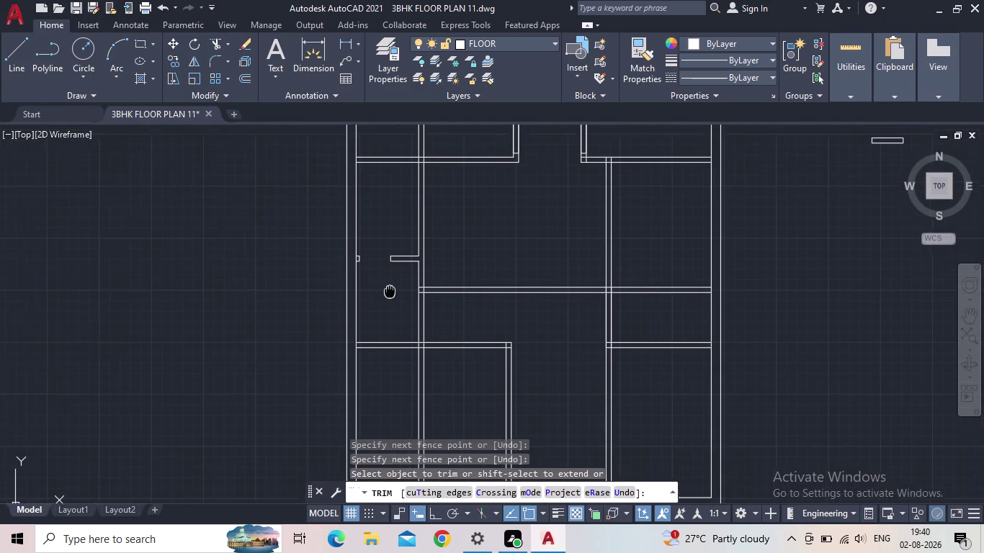
middle_drag(391, 293, 409, 298)
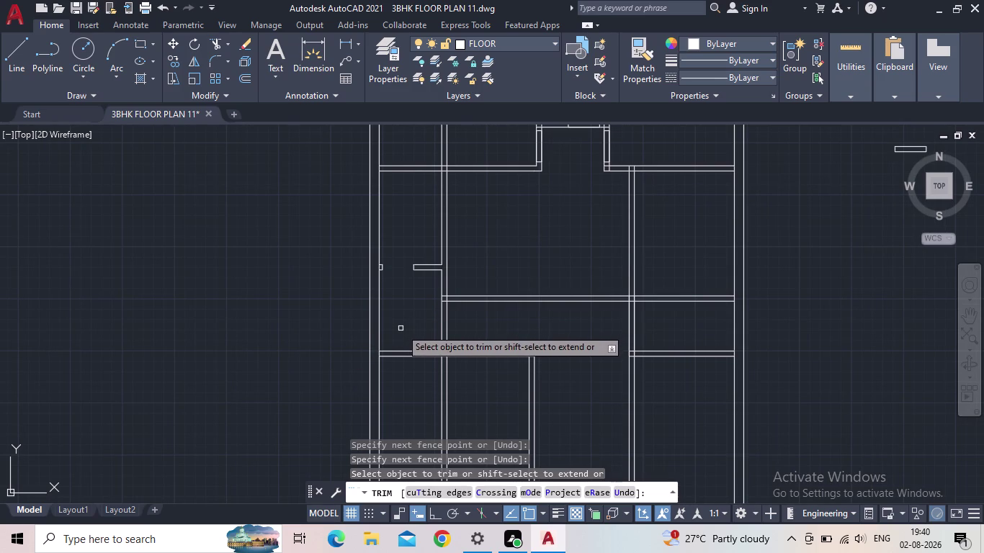
drag(425, 375, 406, 338)
Fence-trim the wall lines in the lower rooms, then view the whole plan.
middle_drag(460, 385, 486, 344)
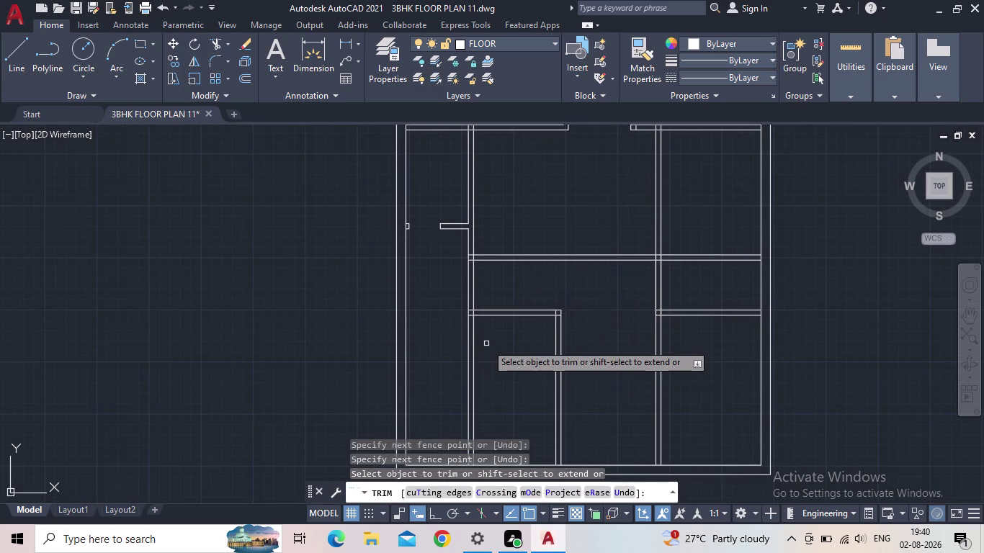
scroll(down, 3)
drag(488, 346, 471, 351)
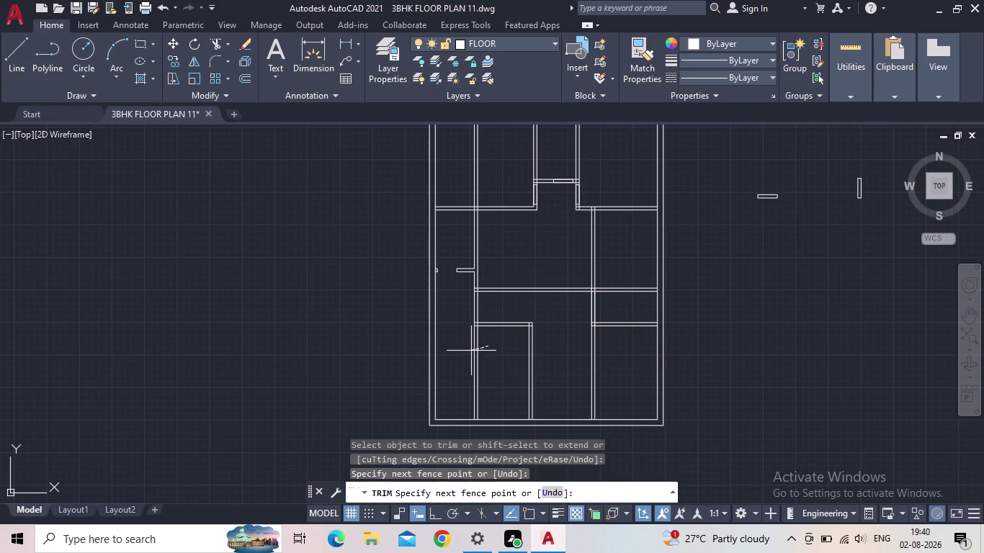
drag(471, 350, 465, 352)
scroll(up, 3)
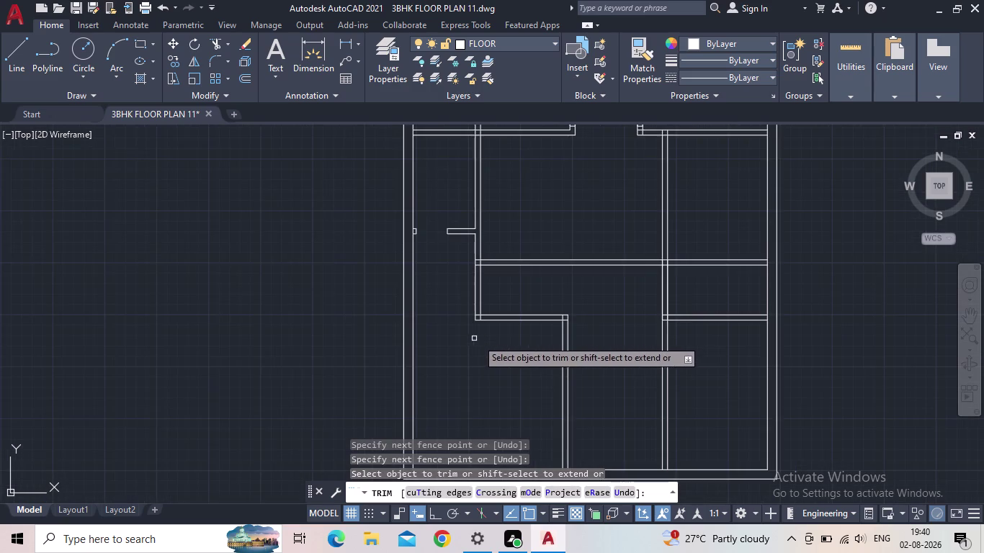
middle_drag(487, 339, 488, 310)
key(Escape)
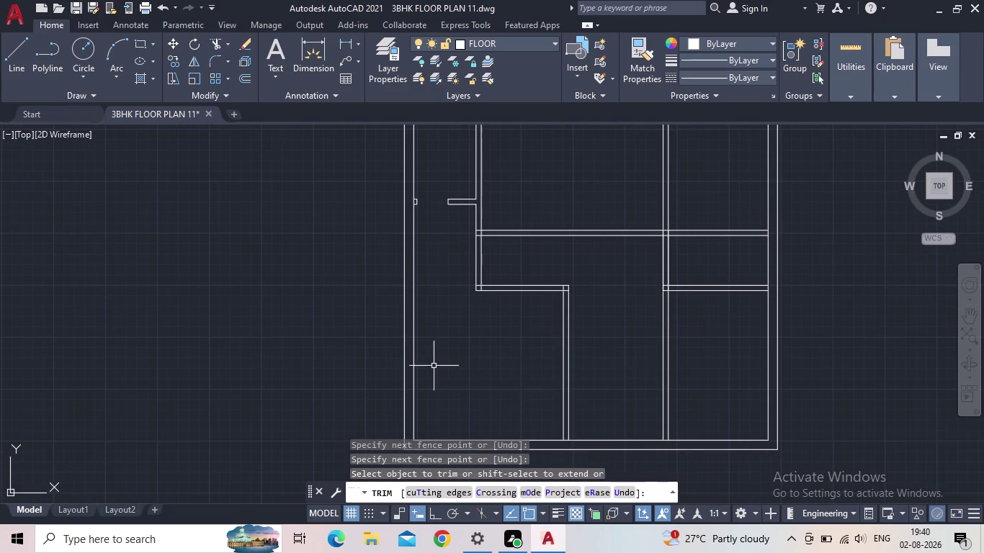
scroll(down, 3)
middle_drag(498, 364, 344, 375)
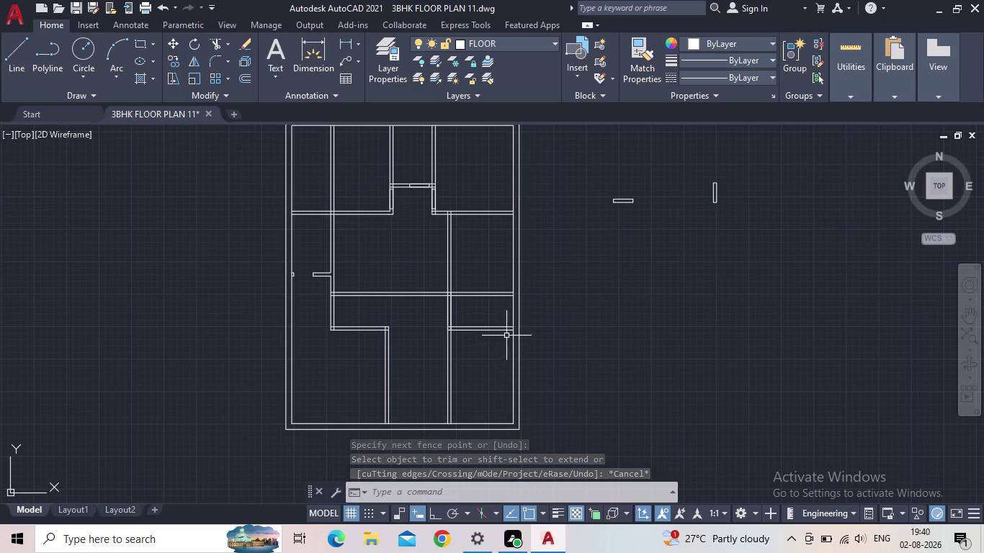
middle_drag(543, 339, 522, 326)
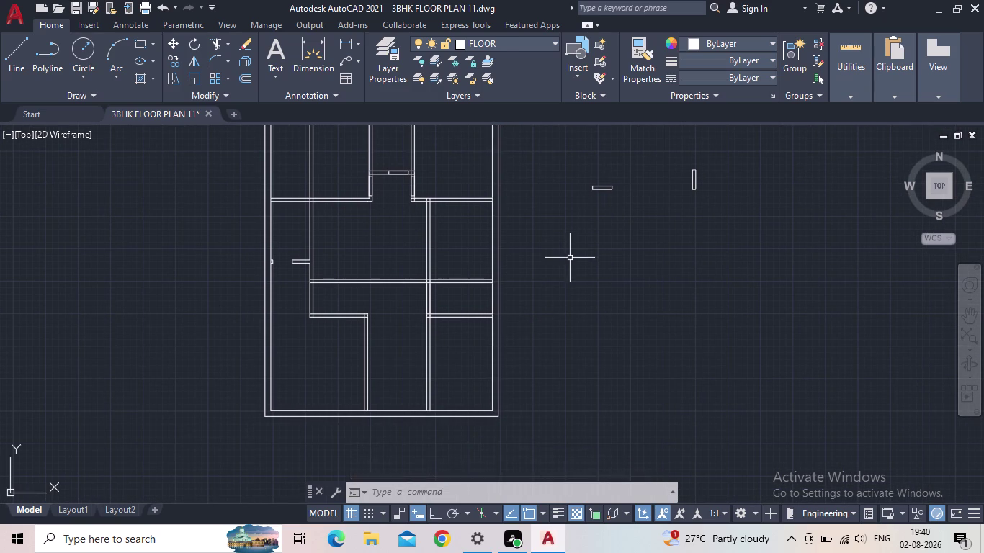
Draw a 5" by 3' rectangle with REC right of the floor plan.
key(r)
key(e)
key(c)
click(624, 295)
drag(595, 247, 602, 258)
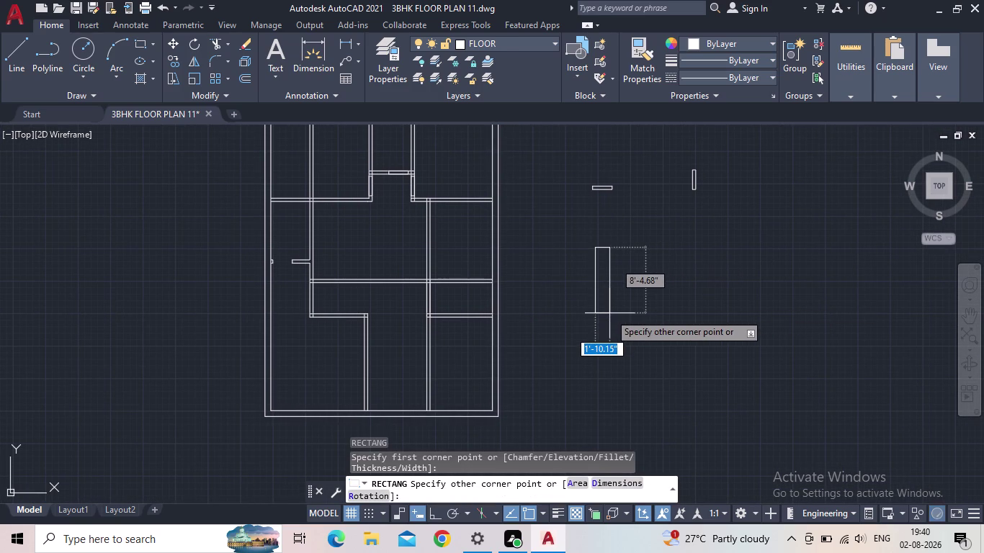
key(d)
key(Return)
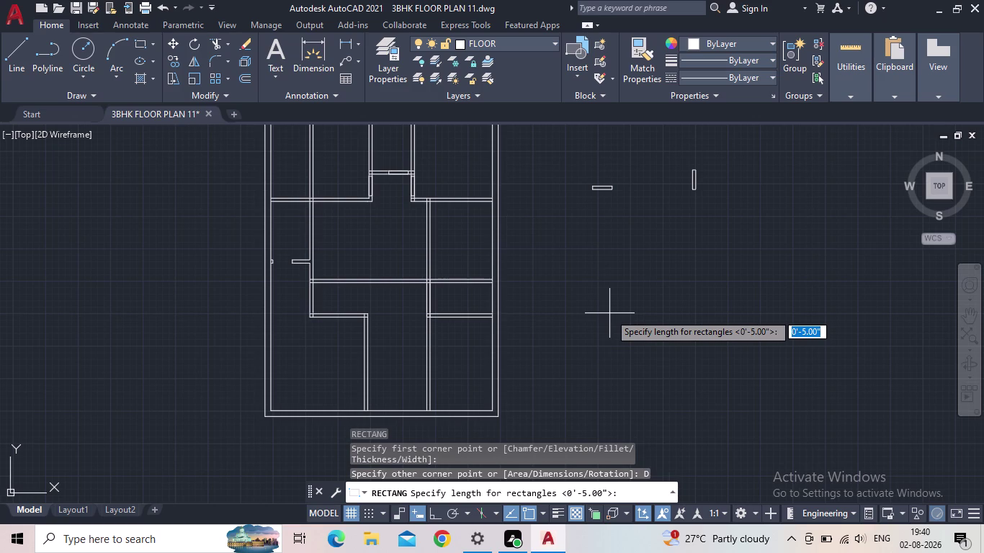
text(5)
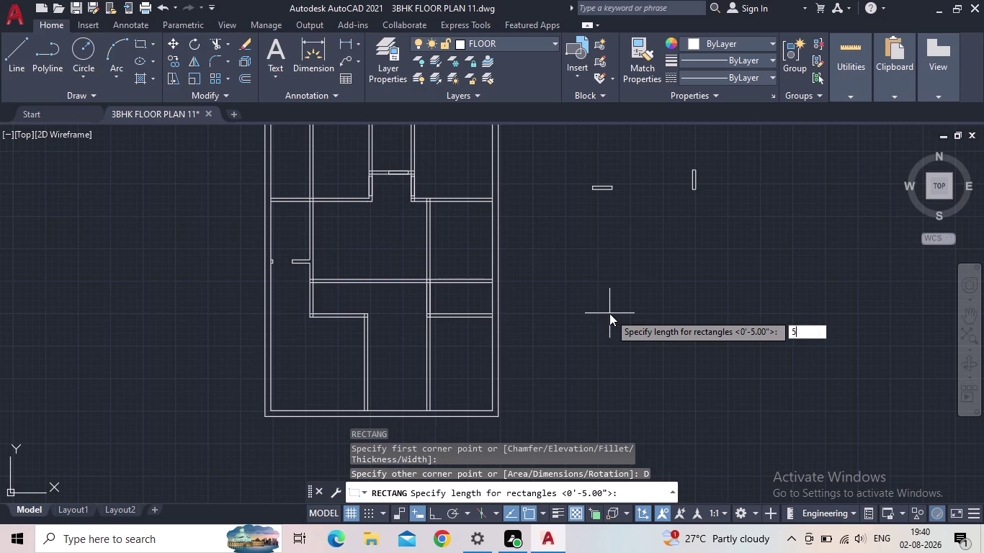
text(")
key(Return)
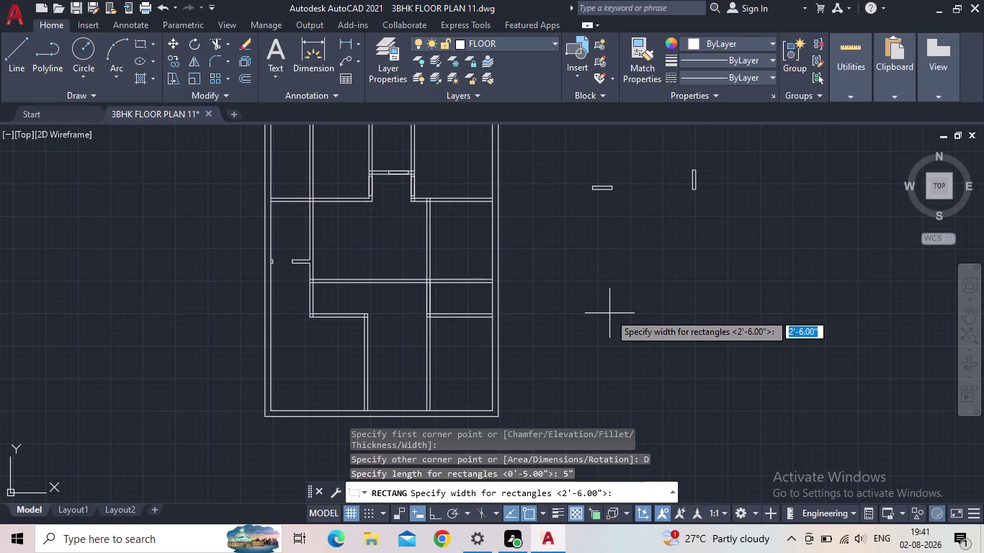
text(3')
key(Return)
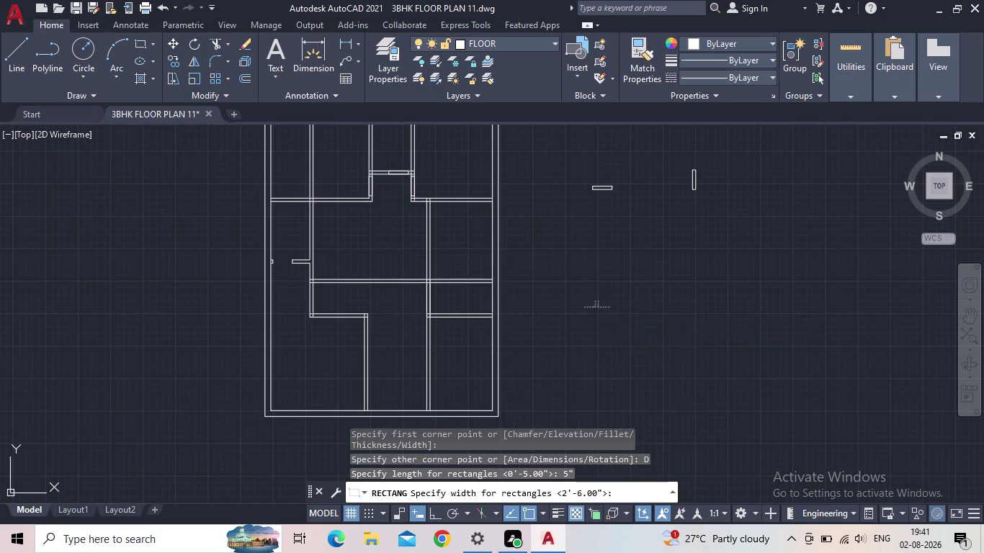
click(609, 313)
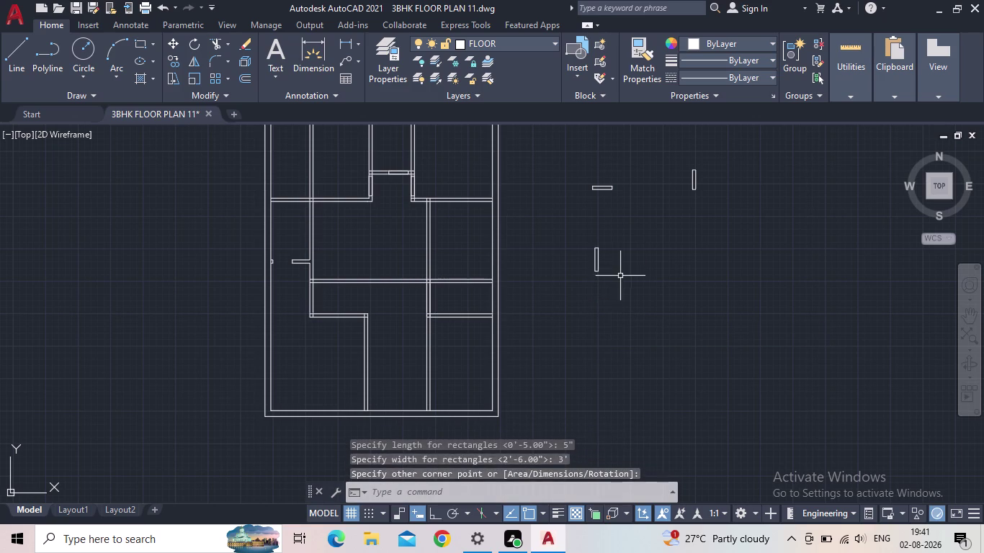
Select the new 5-inch by 3-foot frame rectangle.
key(Escape)
click(635, 280)
click(562, 236)
scroll(up, 3)
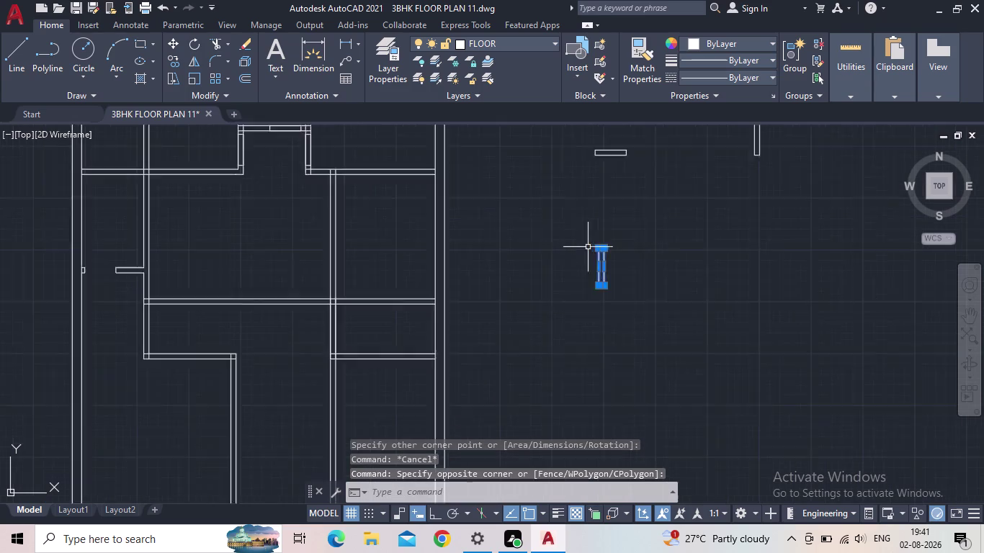
Move the frame rectangle over beside the vertical interior wall.
key(m)
key(space)
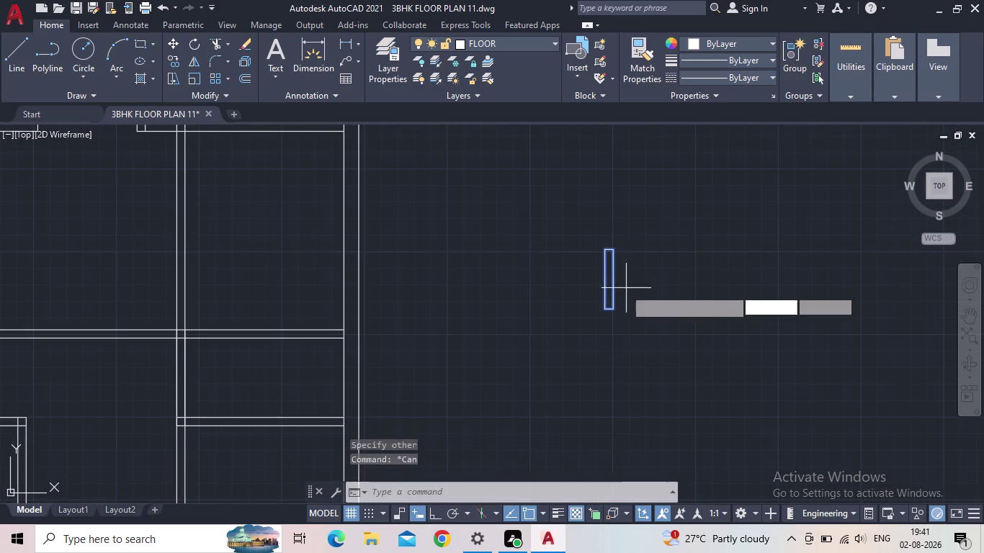
click(604, 307)
scroll(up, 3)
middle_drag(533, 314, 735, 271)
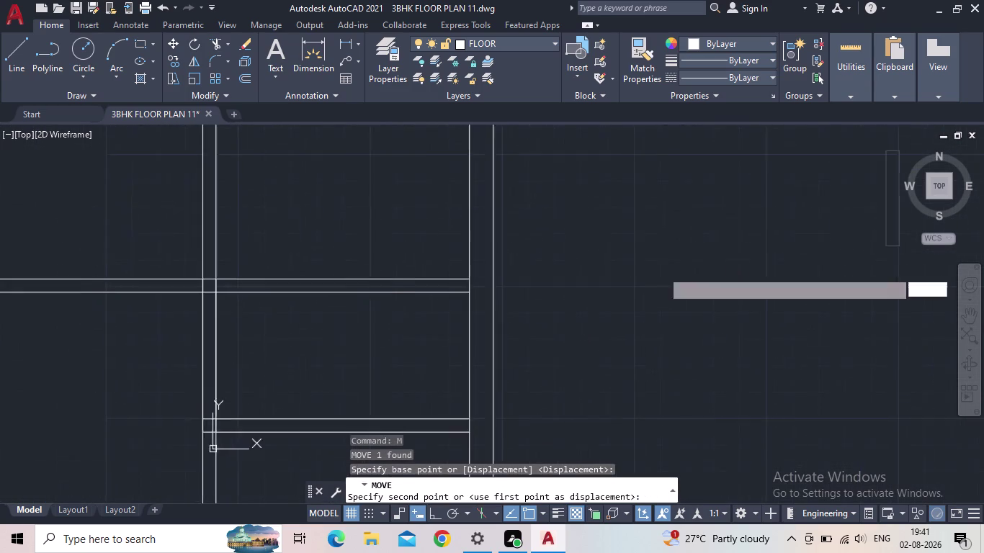
scroll(down, 3)
middle_drag(459, 378, 661, 226)
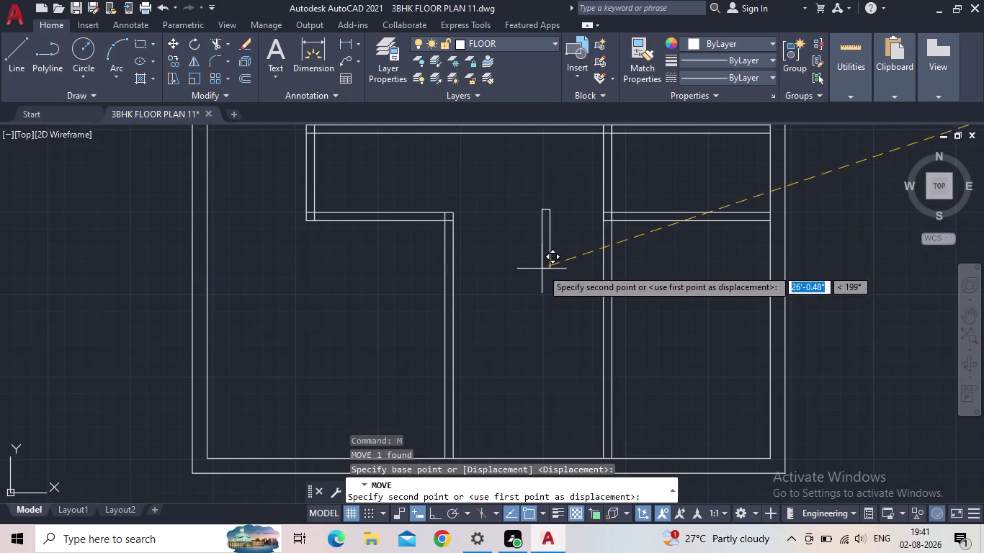
scroll(up, 3)
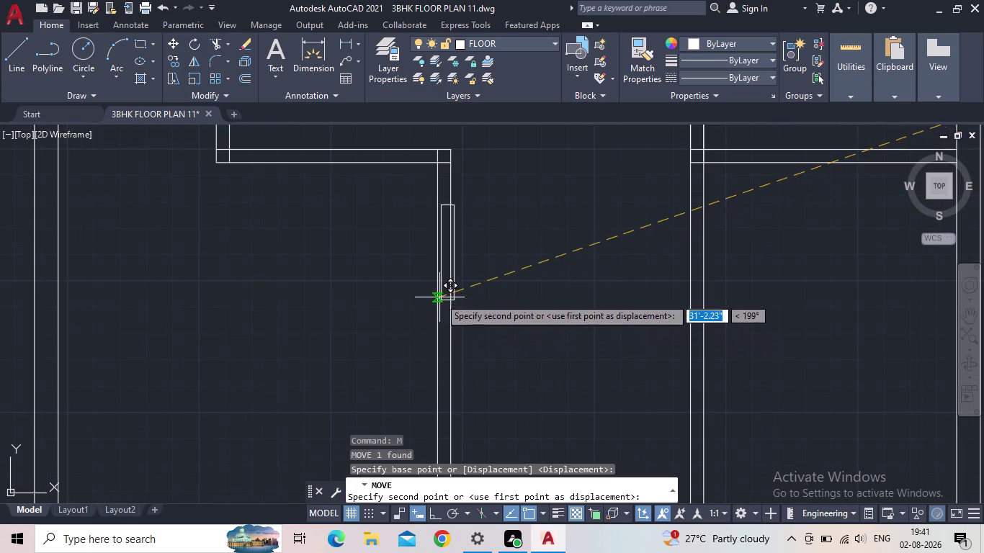
click(490, 300)
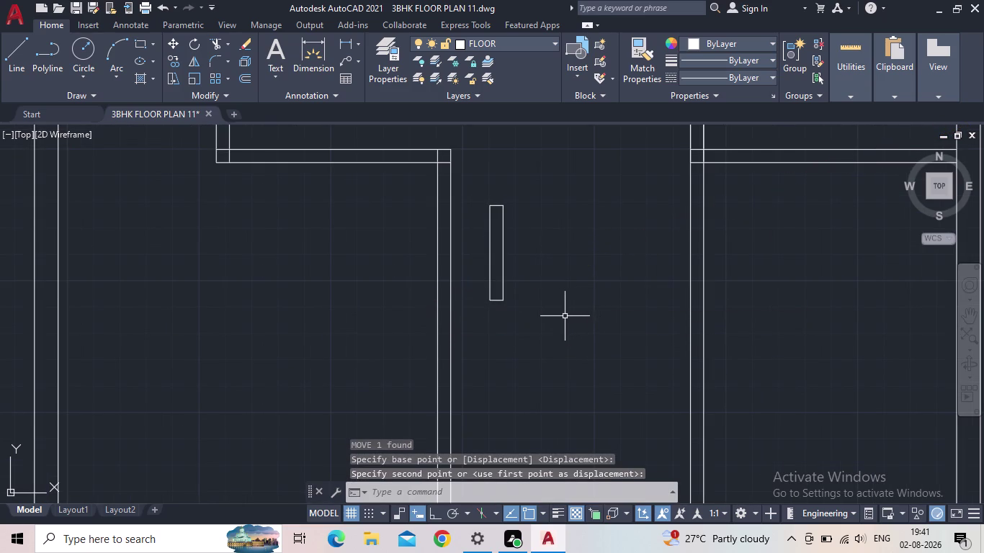
Move the rectangle again to seat it inside the interior wall below the L-shaped corner.
key(space)
drag(533, 259, 523, 259)
click(478, 245)
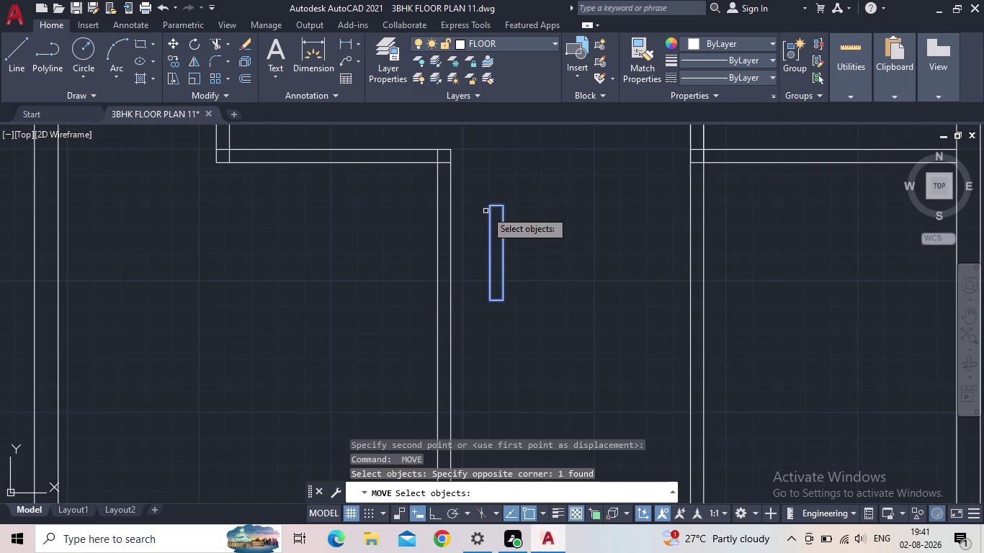
key(space)
click(490, 206)
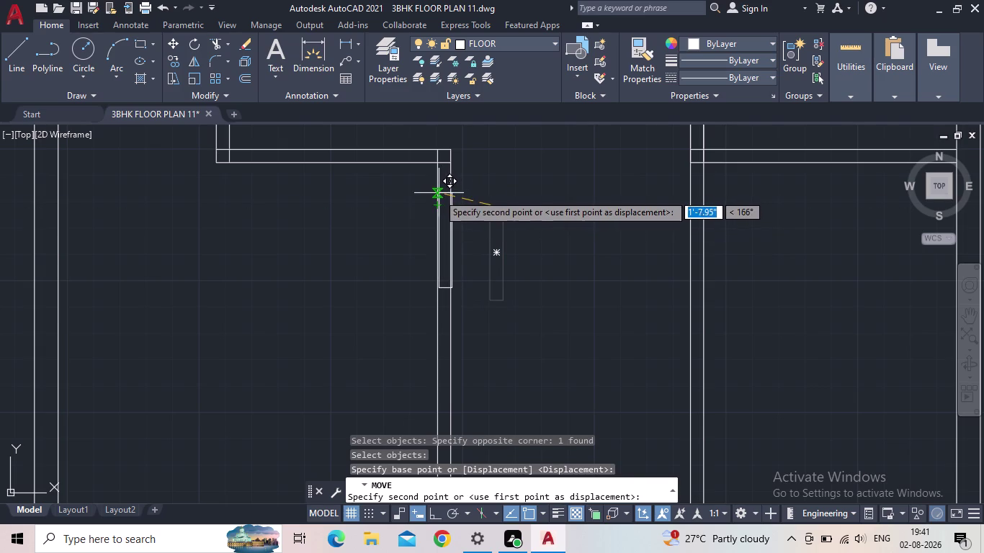
click(437, 194)
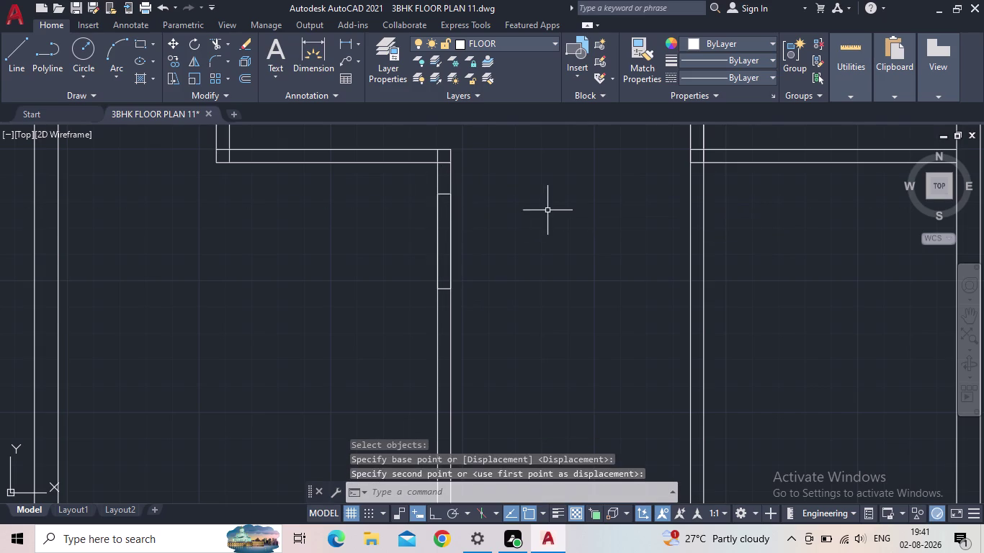
scroll(down, 3)
middle_drag(540, 216, 490, 328)
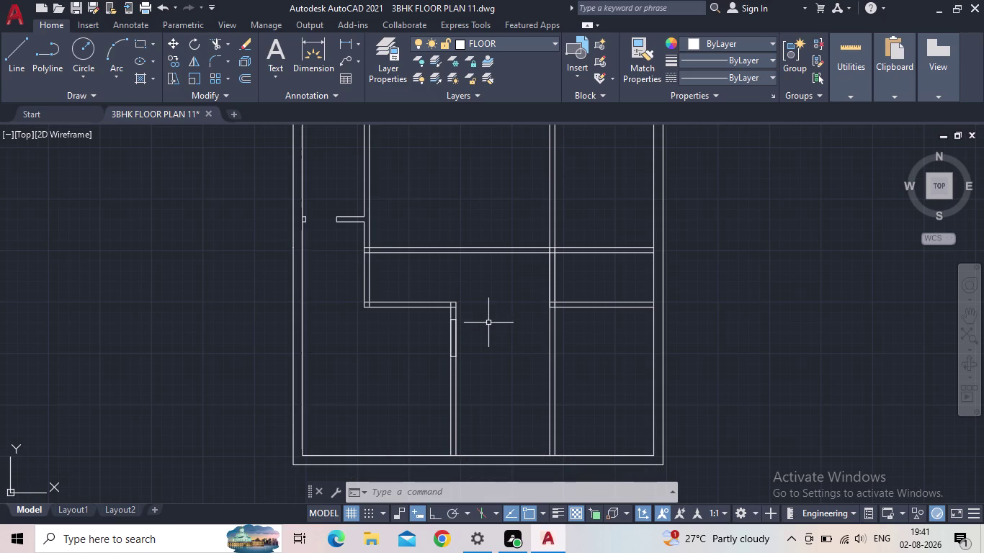
middle_drag(488, 323, 376, 301)
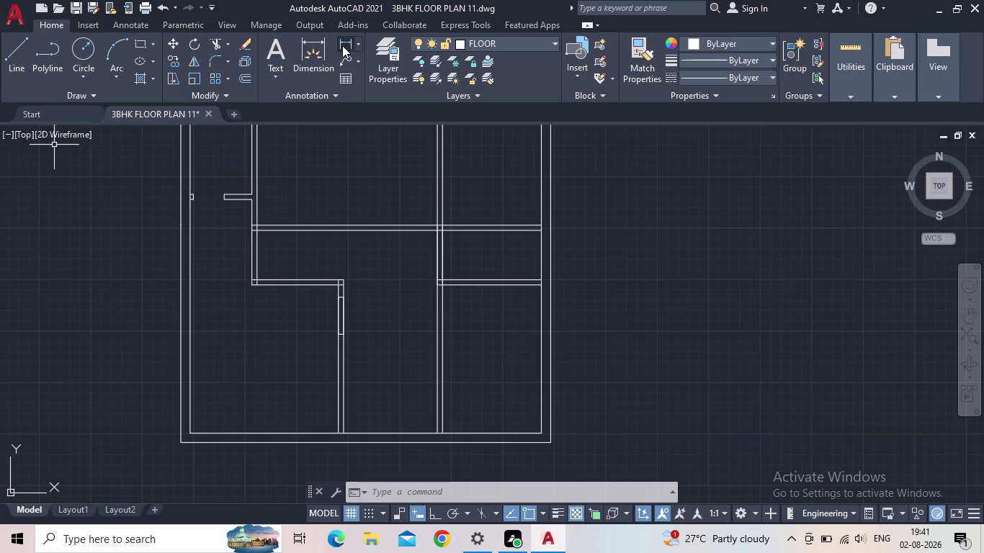
click(342, 45)
scroll(up, 3)
click(360, 430)
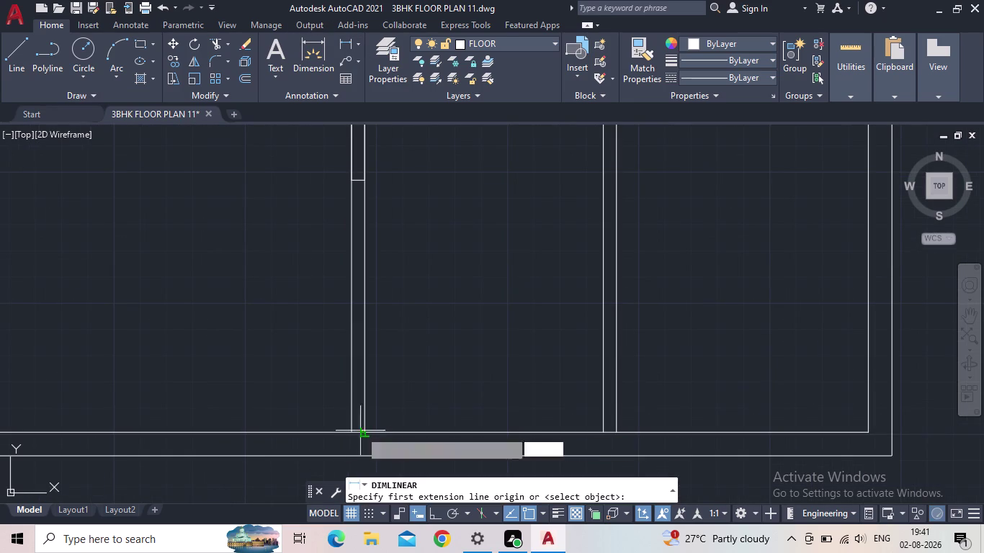
click(600, 432)
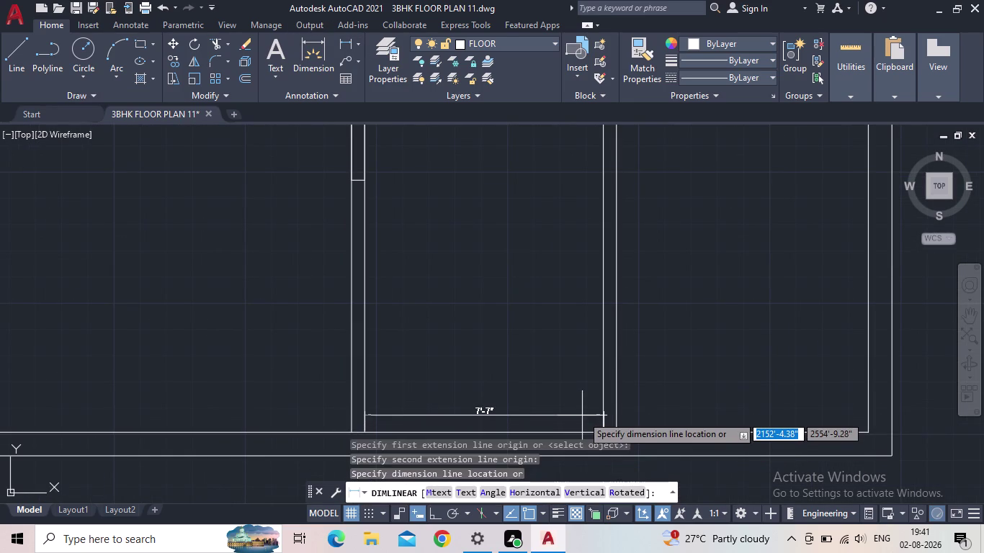
key(Escape)
scroll(down, 3)
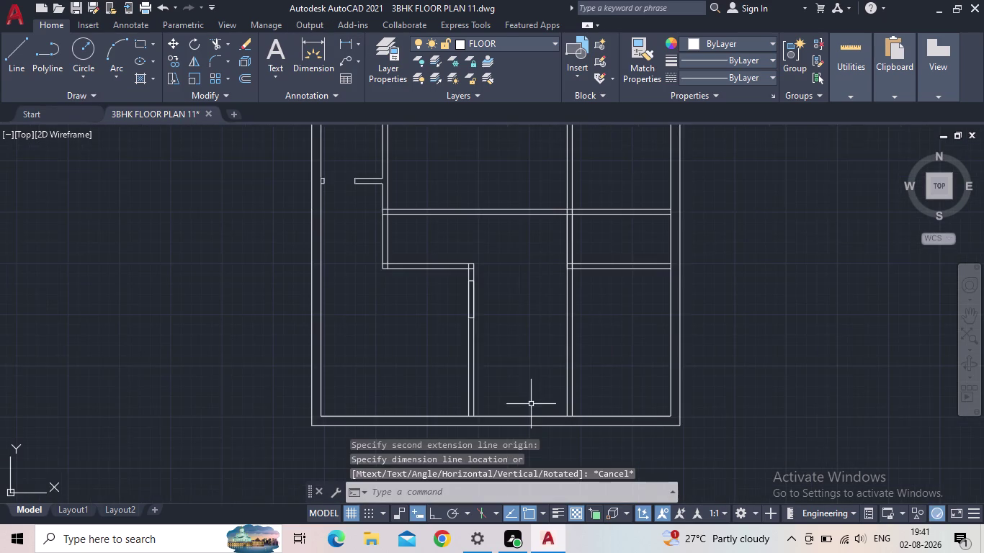
middle_drag(523, 378, 290, 405)
scroll(down, 3)
middle_drag(520, 260, 521, 266)
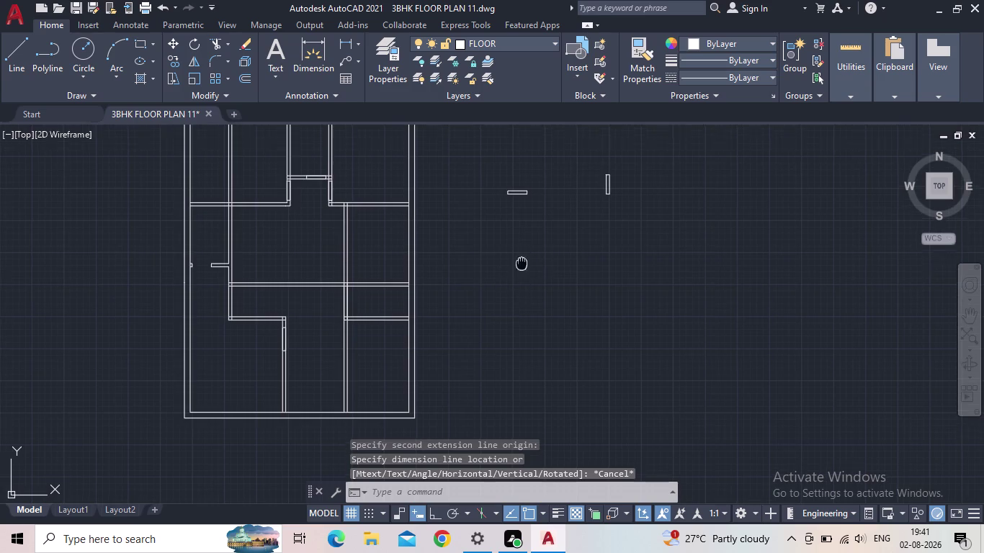
middle_drag(521, 266, 503, 362)
scroll(up, 3)
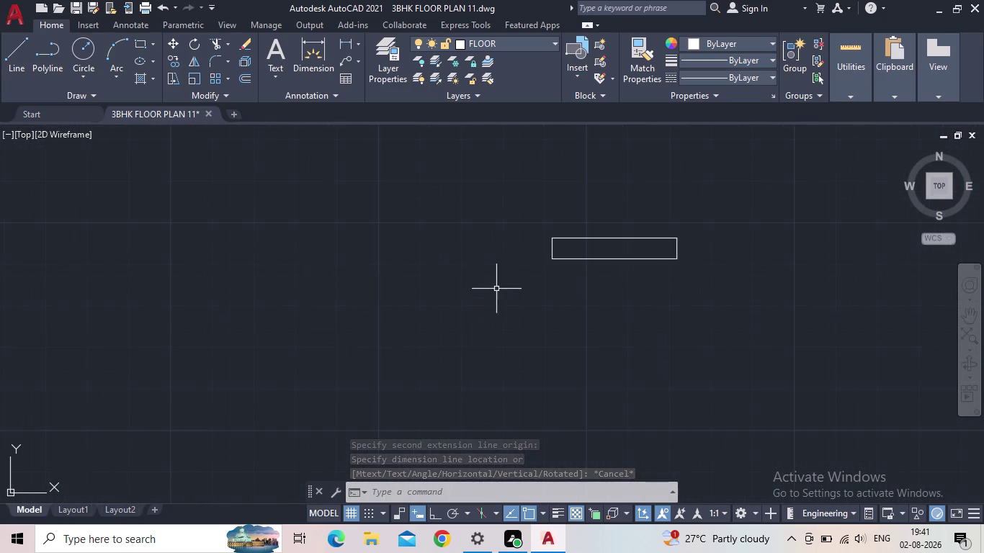
click(342, 43)
click(548, 260)
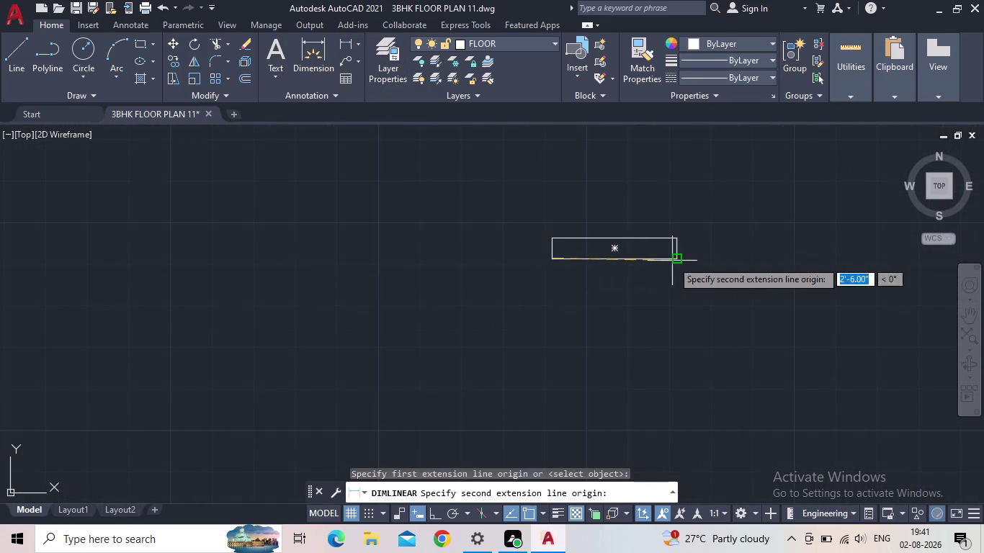
click(672, 260)
key(Escape)
scroll(down, 3)
middle_drag(672, 282, 500, 303)
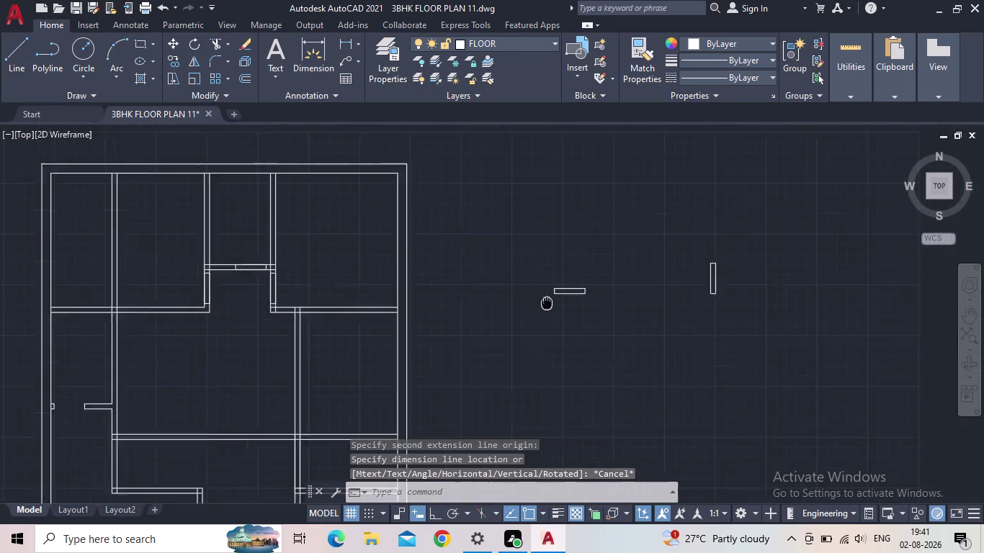
middle_drag(501, 303, 429, 312)
scroll(down, 3)
scroll(down, 3)
middle_drag(500, 326, 541, 310)
scroll(up, 3)
scroll(up, 3)
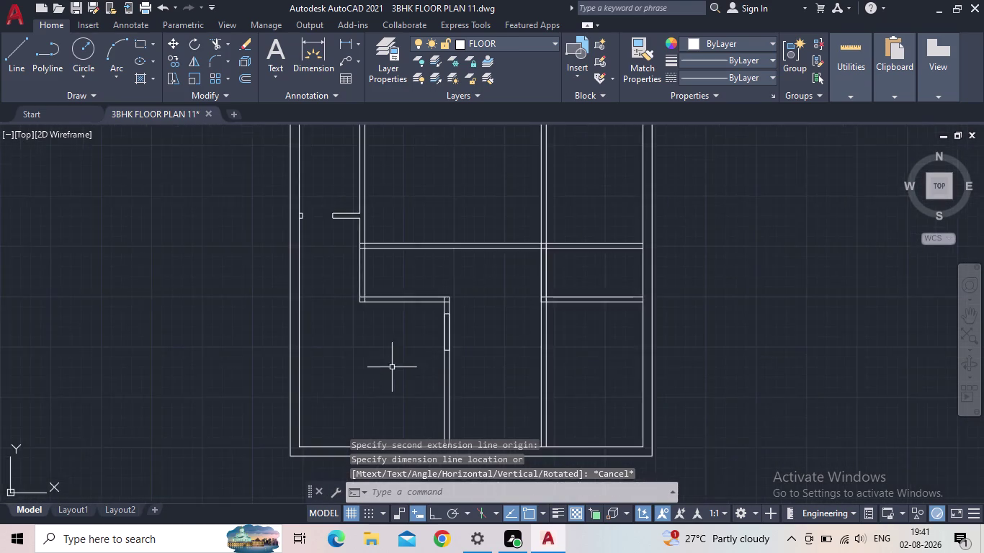
scroll(up, 3)
Copy the thin frame rectangle into the empty area below the floor plan.
click(512, 315)
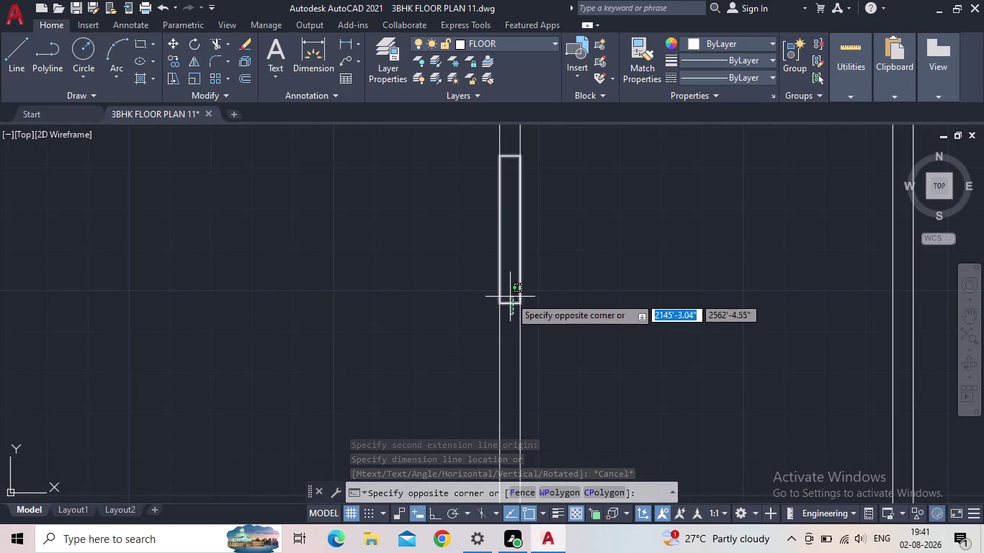
click(510, 297)
key(c)
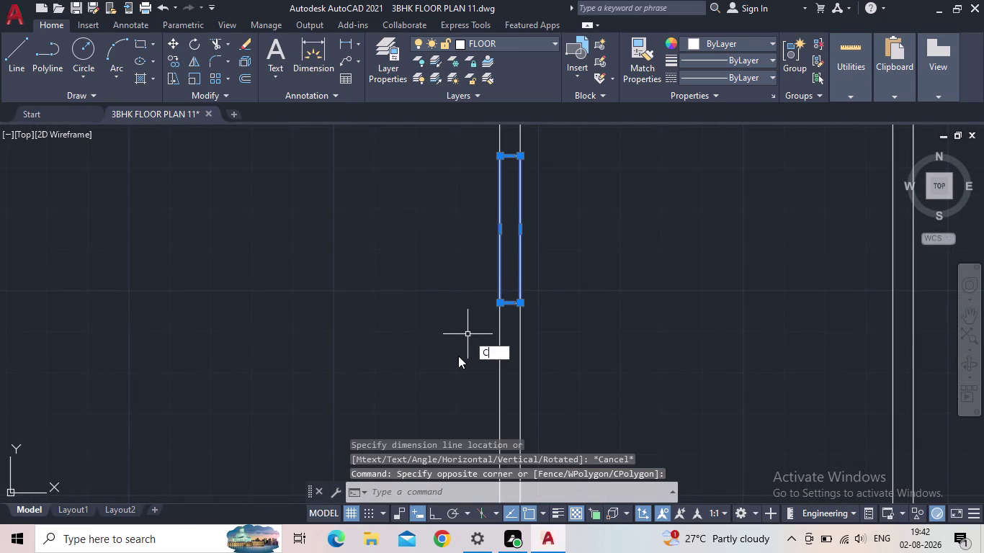
key(o)
key(Return)
click(513, 304)
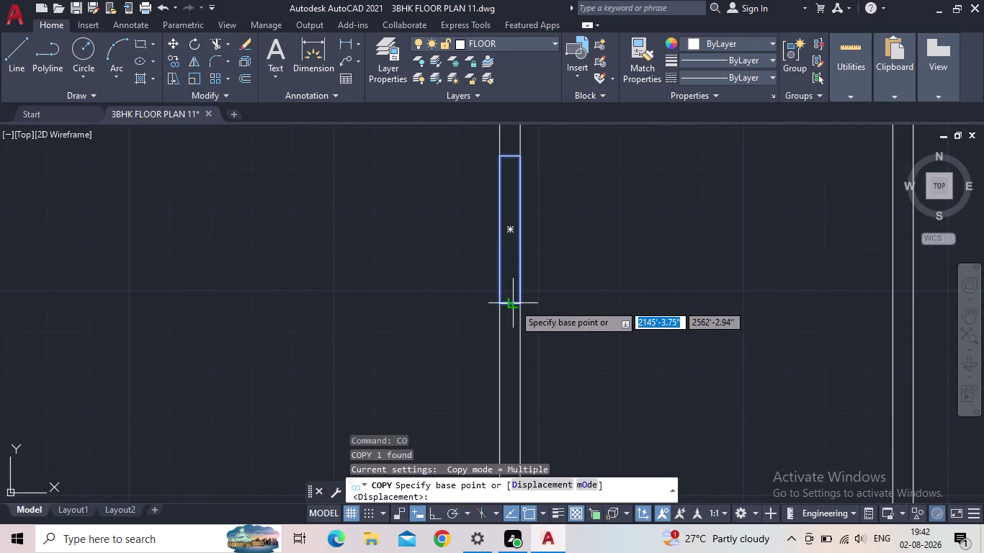
middle_drag(633, 318, 582, 299)
scroll(down, 3)
middle_drag(615, 370, 608, 360)
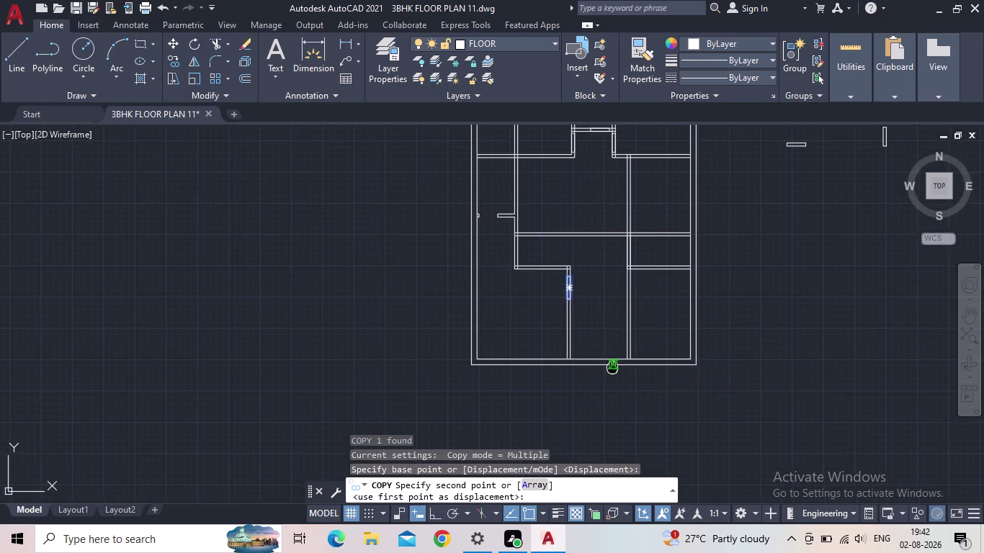
middle_drag(608, 360, 541, 261)
click(533, 342)
key(Escape)
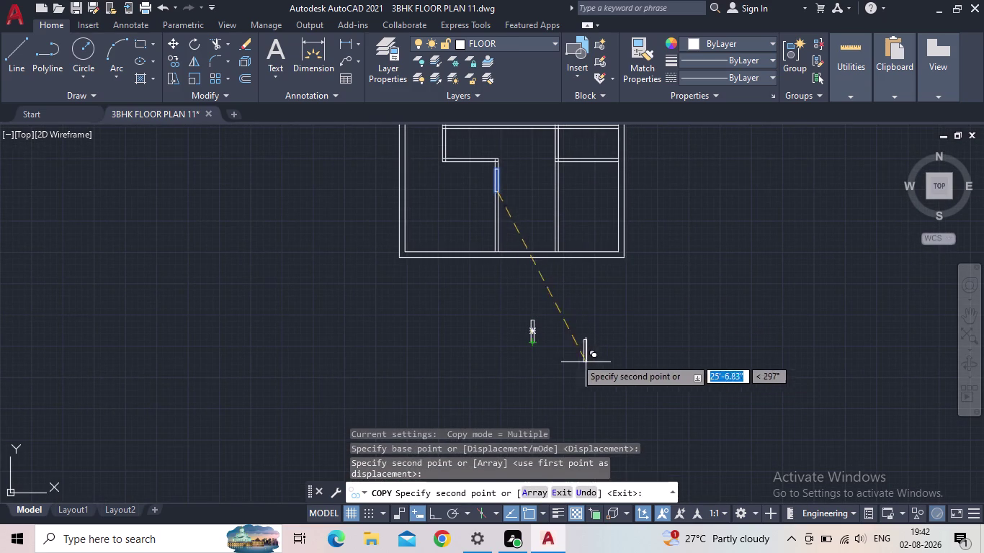
click(564, 352)
Rotate the copied rectangle 90° with Ortho on so it lies horizontally.
click(456, 285)
key(r)
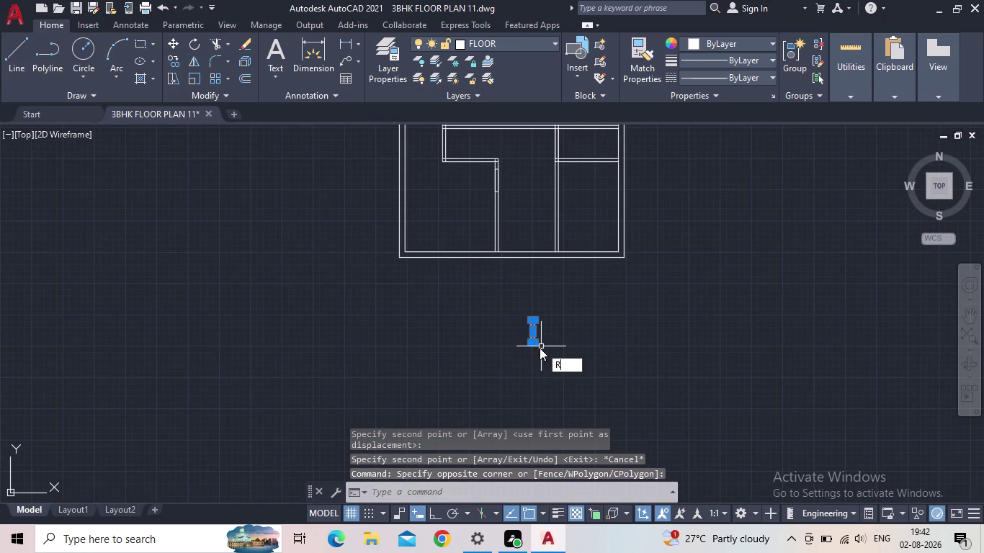
key(o)
key(Return)
scroll(up, 3)
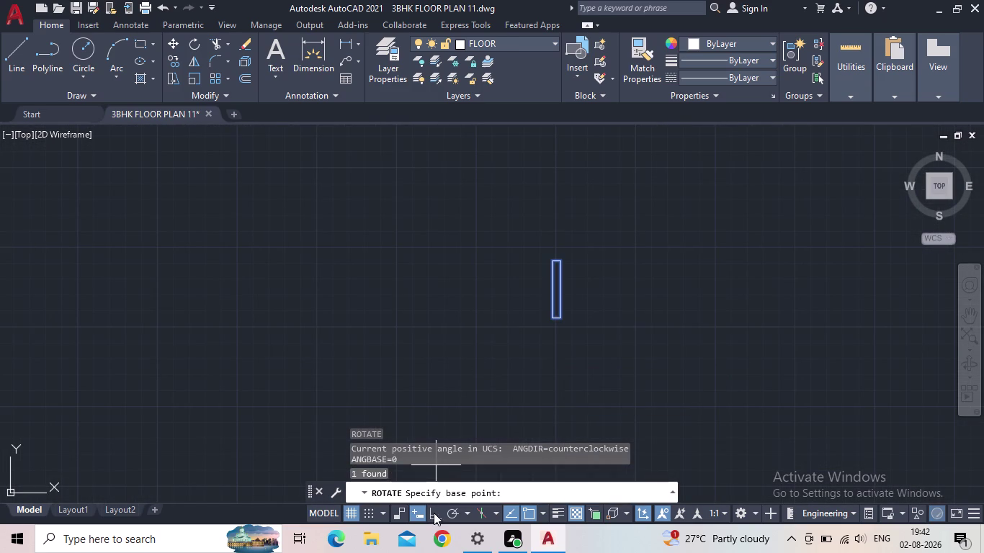
click(433, 513)
click(552, 320)
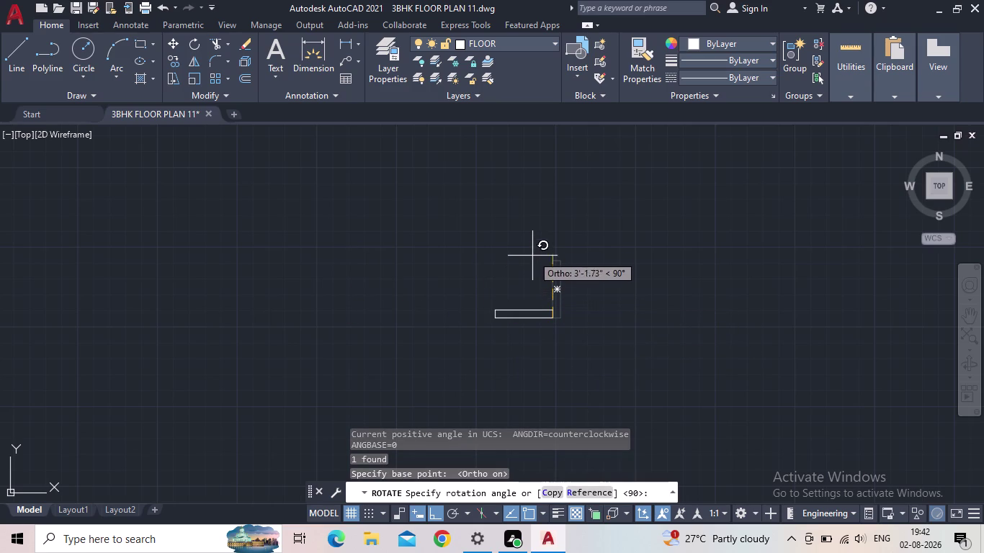
click(542, 195)
key(Escape)
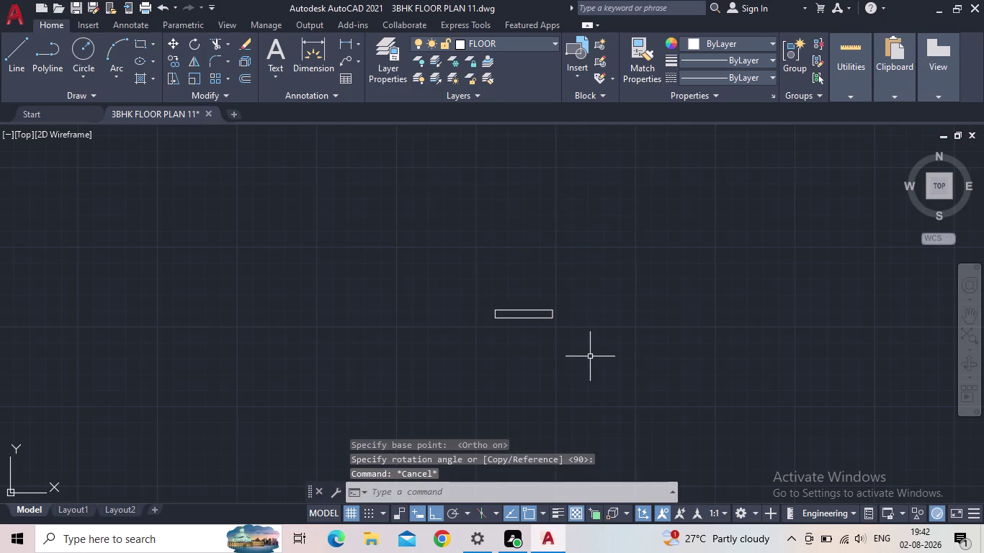
Start copying the horizontal rectangle toward the bottom wall, then cancel the copy.
drag(589, 356, 573, 351)
click(372, 247)
scroll(up, 3)
key(c)
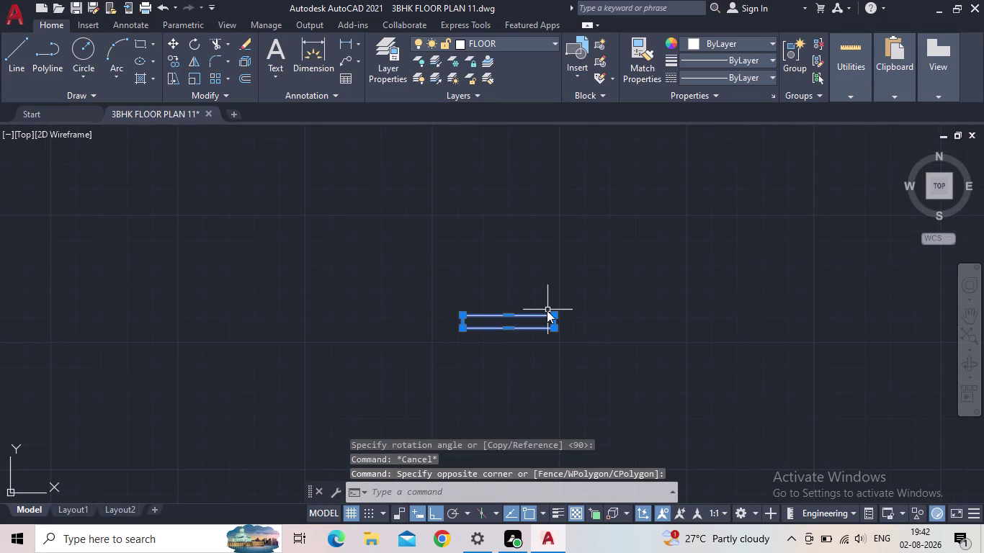
key(o)
key(Return)
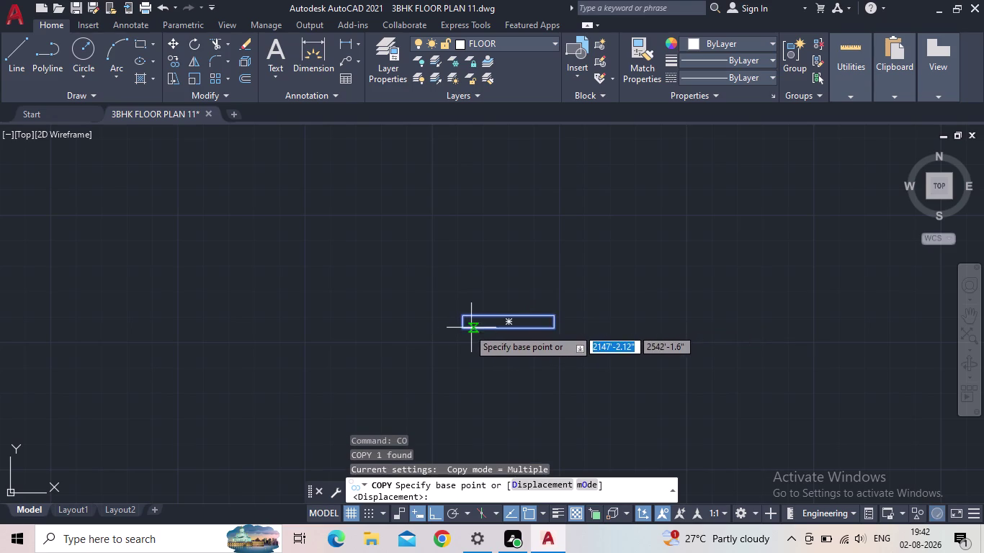
click(467, 329)
middle_drag(420, 221, 444, 363)
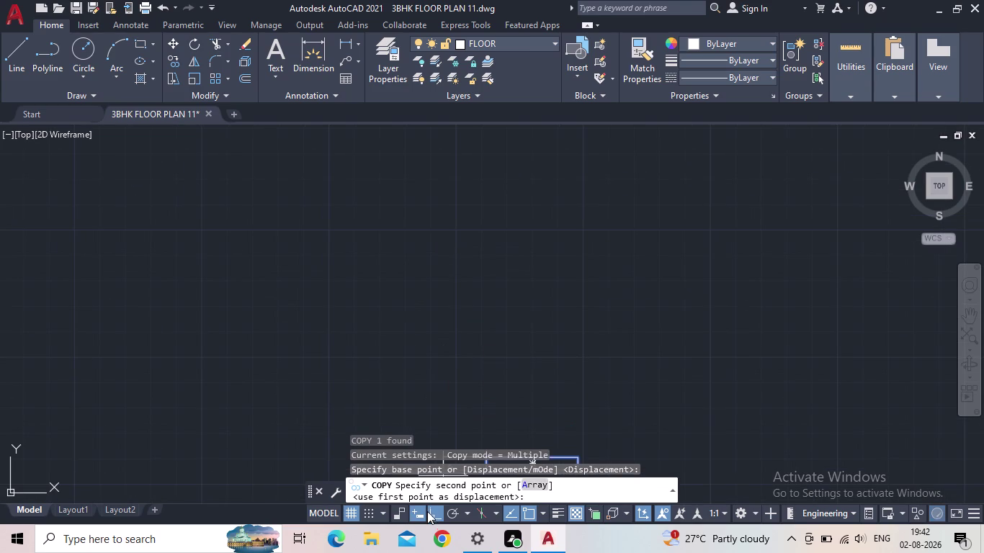
click(430, 513)
middle_click(370, 291)
scroll(down, 3)
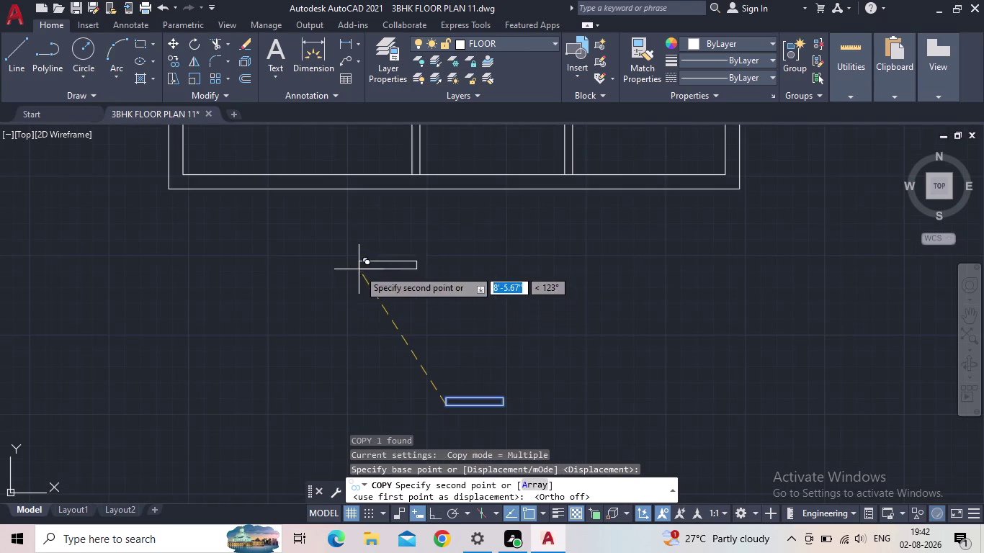
middle_drag(359, 290, 298, 412)
middle_click(378, 352)
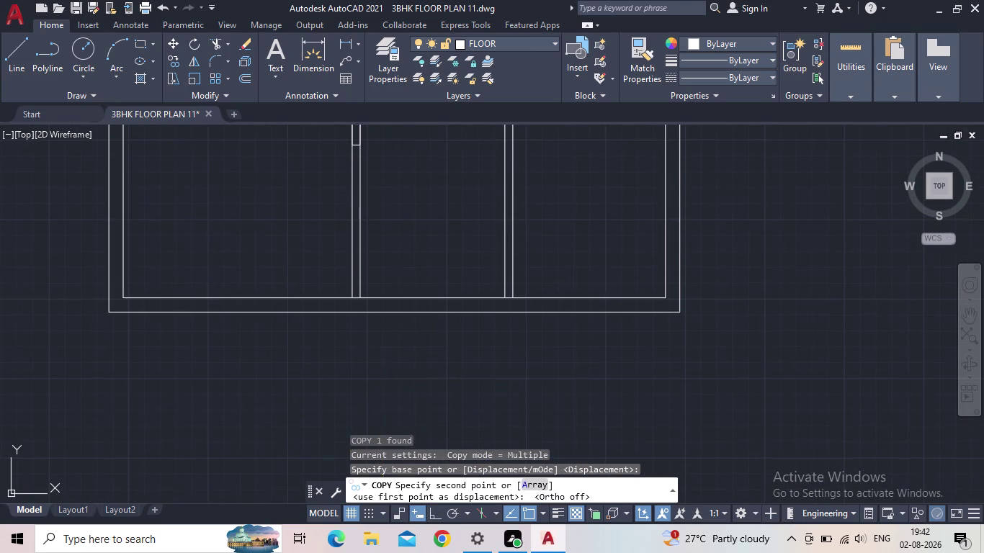
key(Escape)
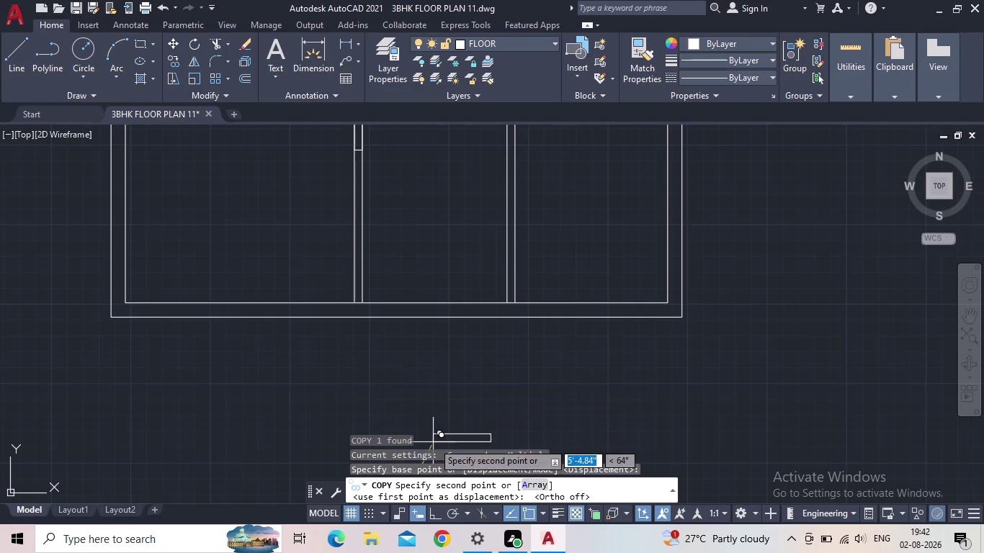
key(Escape)
Draw a 9" by 3' rectangle below the plan using REC dimensions.
key(r)
key(e)
key(c)
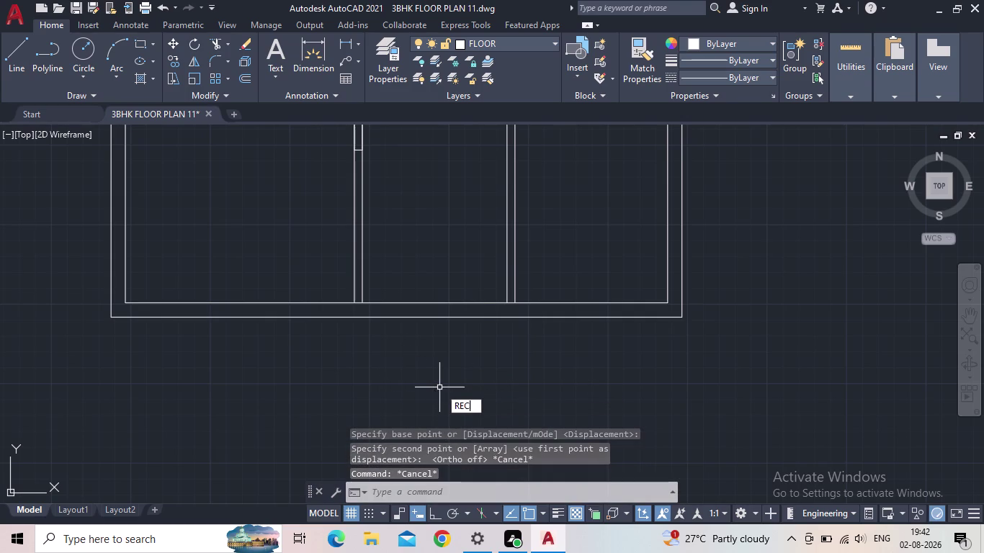
key(space)
drag(391, 389, 412, 402)
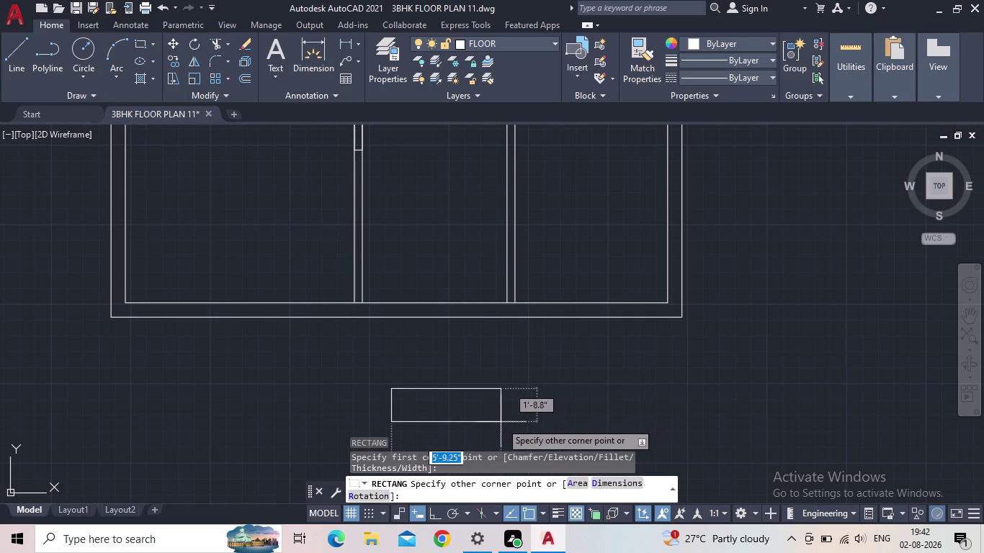
middle_drag(498, 409, 551, 308)
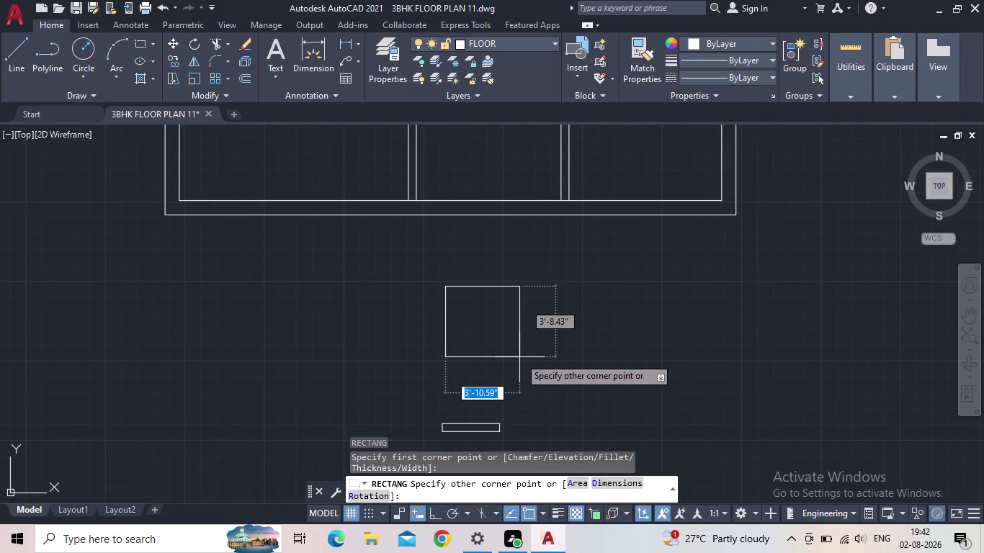
key(d)
key(Return)
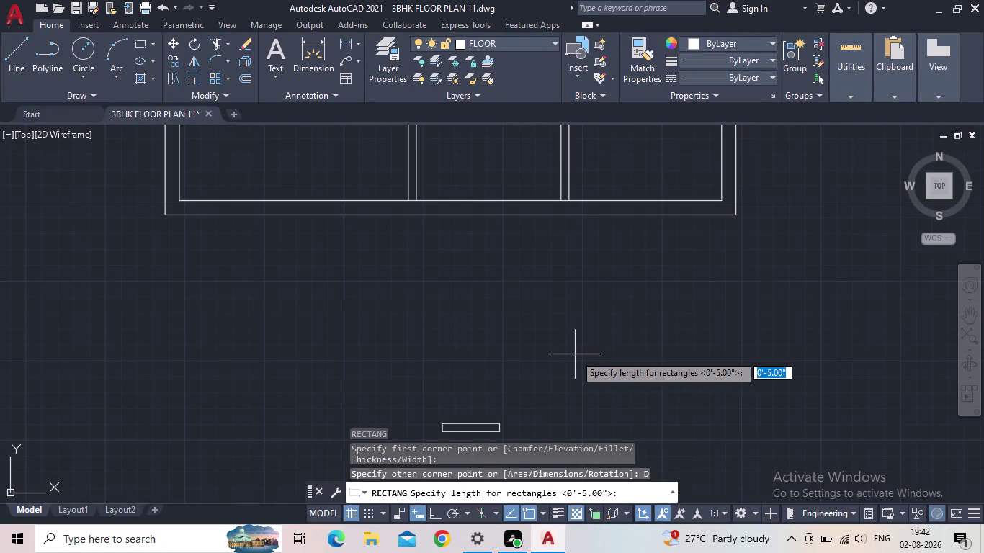
text(9")
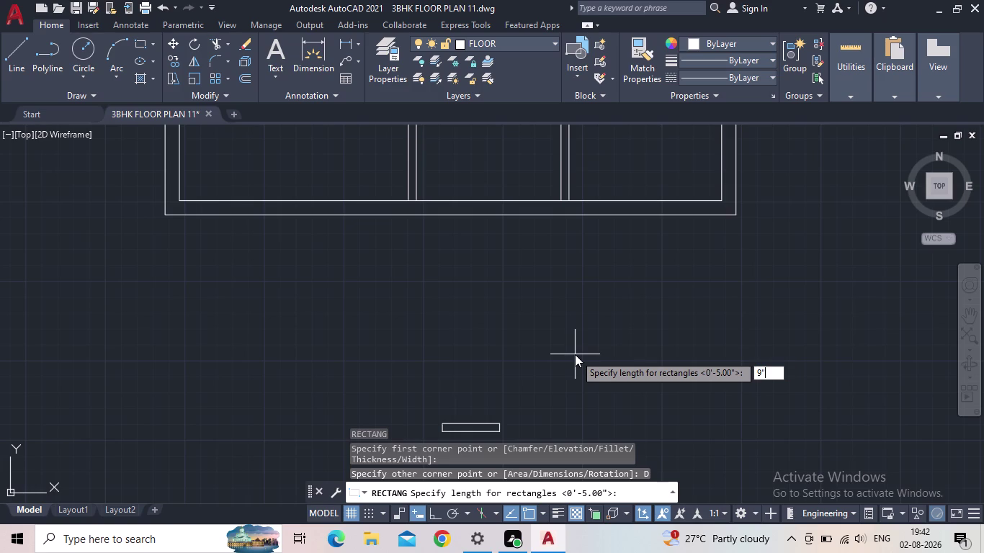
key(Return)
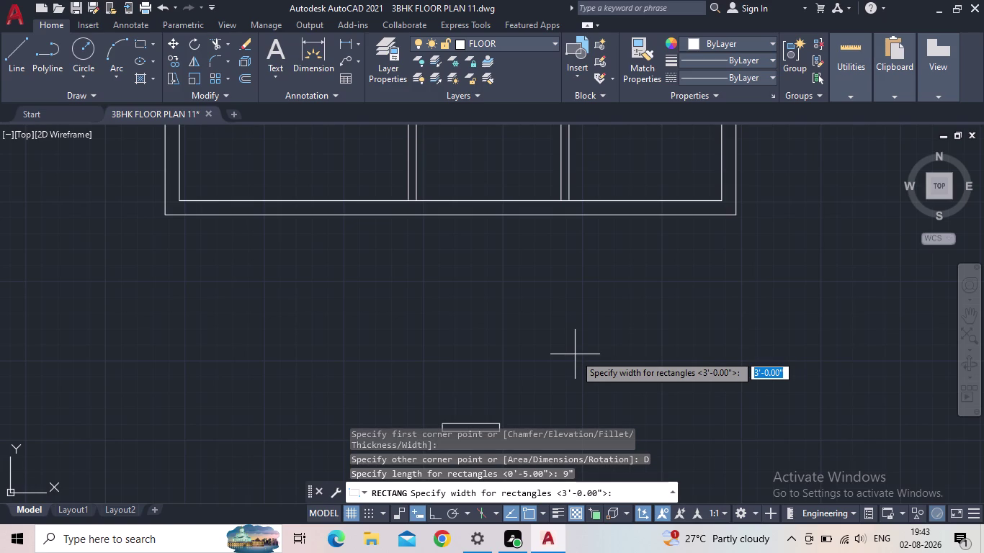
key(3)
key(apostrophe)
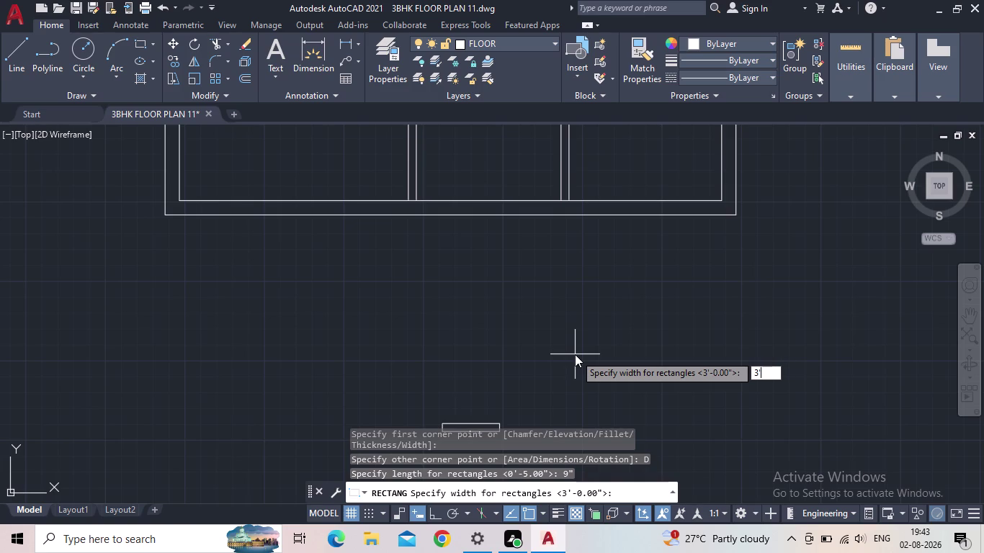
key(Return)
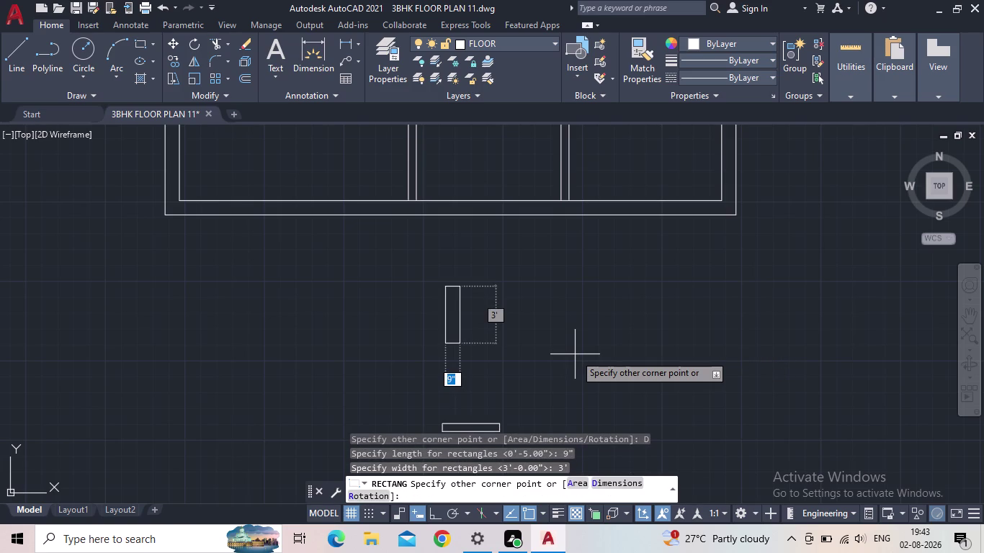
click(575, 354)
key(Escape)
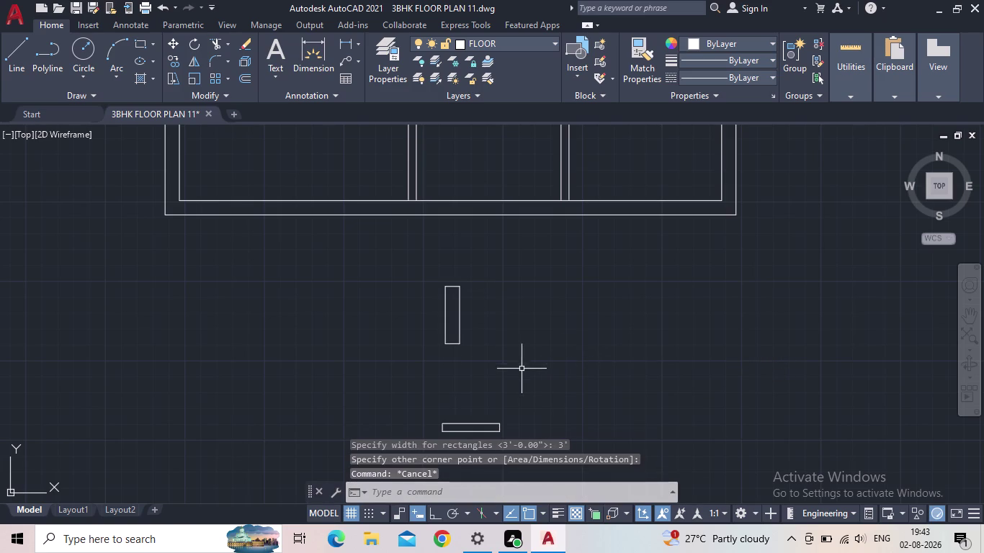
Delete the horizontal frame rectangle and select the new 9" by 3' rectangle.
middle_drag(499, 356, 507, 259)
drag(580, 389, 535, 363)
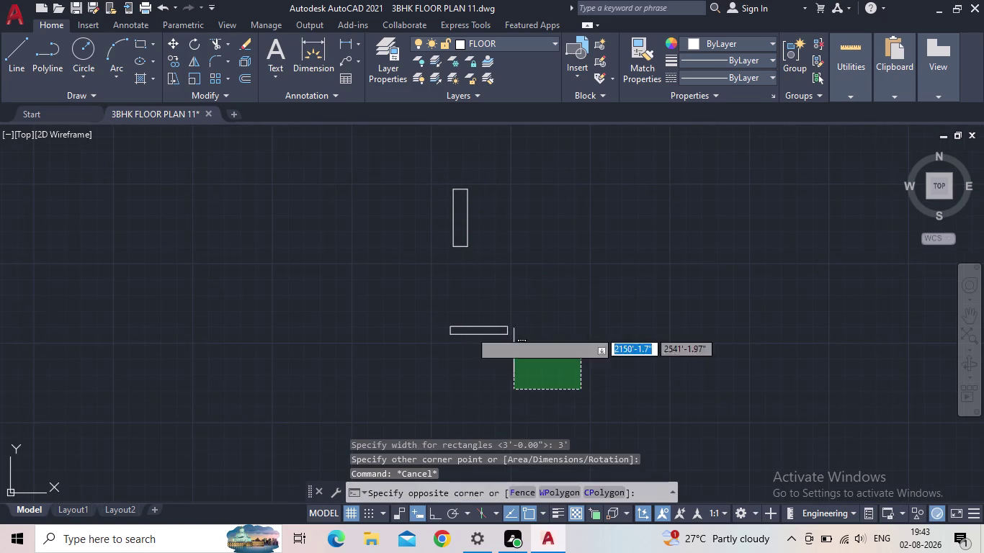
click(362, 284)
key(Delete)
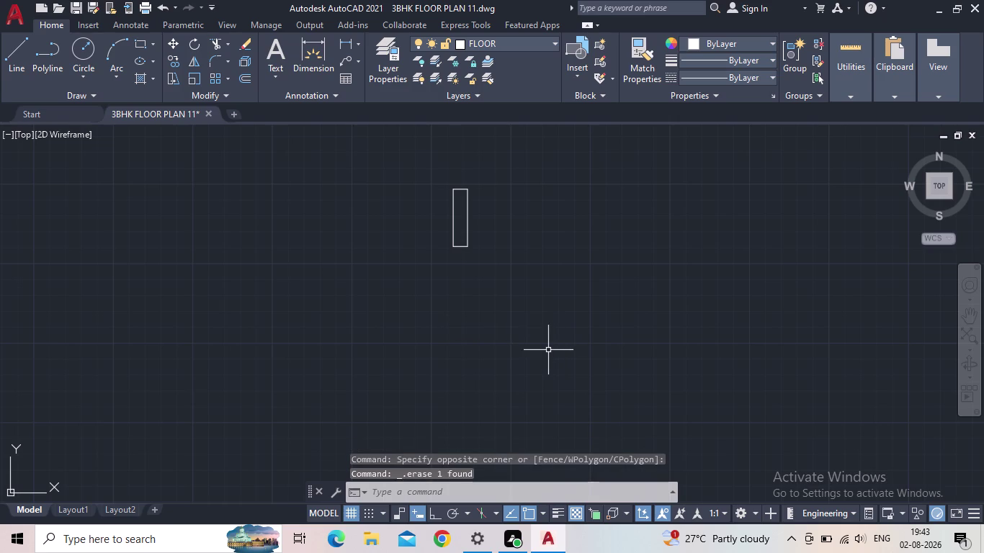
middle_drag(449, 268, 377, 373)
drag(432, 369, 421, 341)
Rotate the 9-inch frame rectangle 90° so it lies horizontally.
click(310, 234)
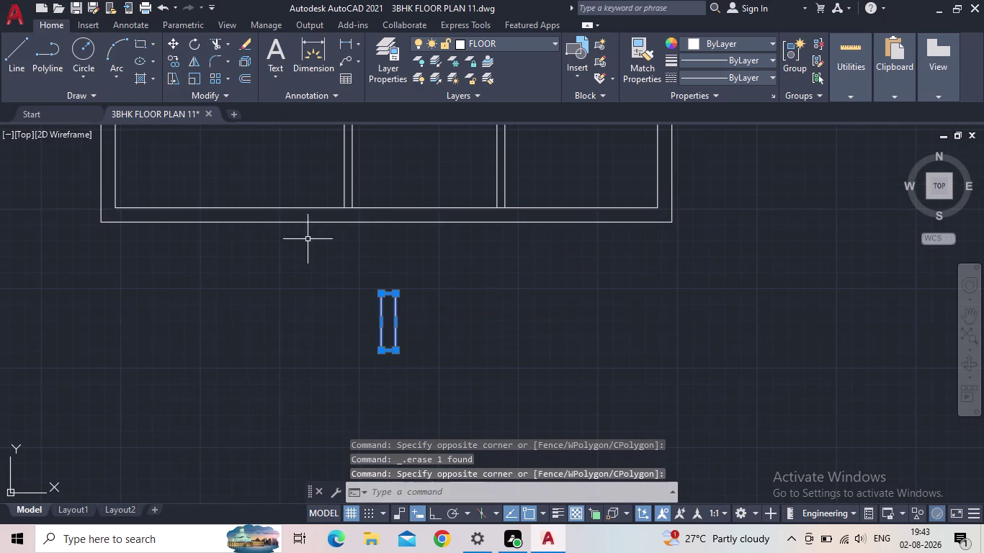
key(r)
key(o)
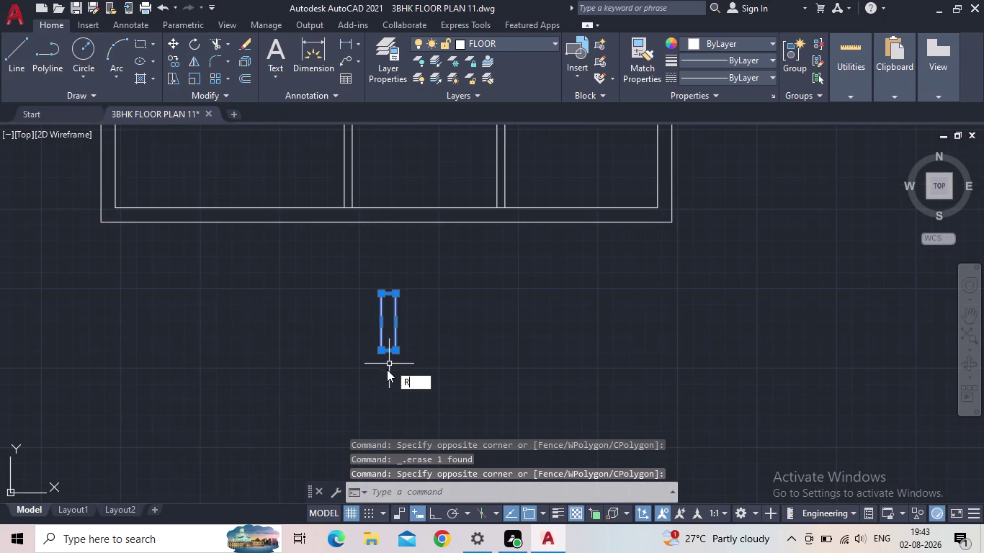
key(Return)
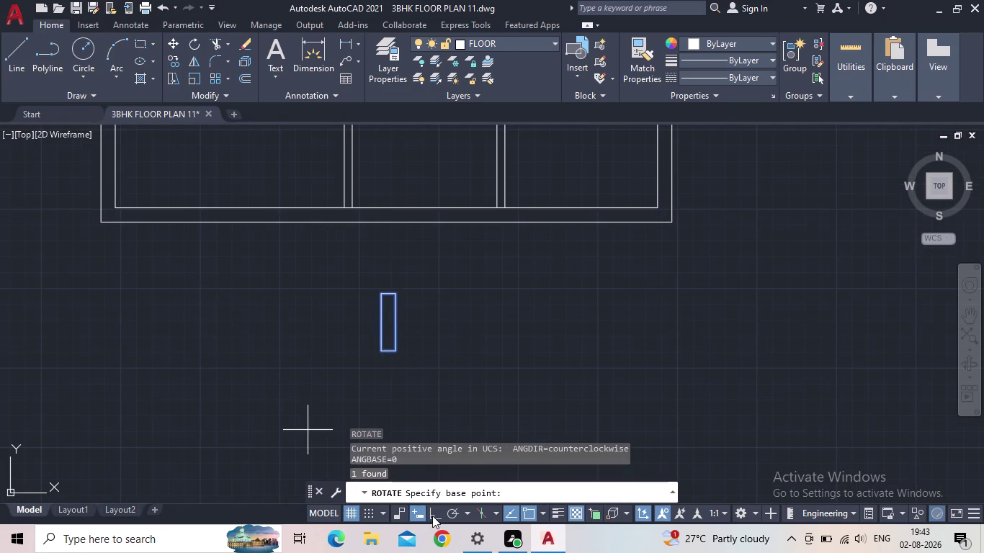
click(432, 516)
click(385, 351)
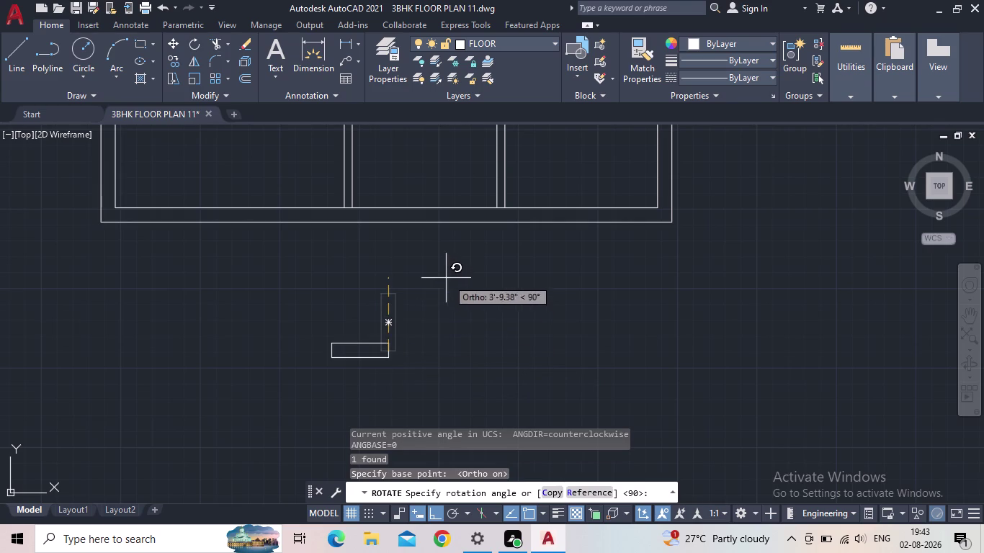
click(395, 260)
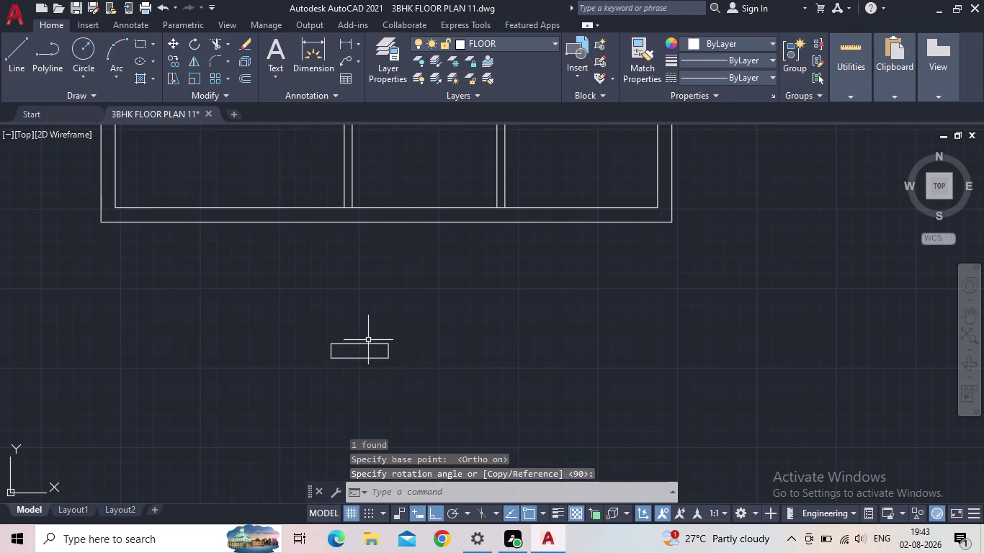
key(Escape)
Select the horizontal rectangle and start a CO copy from its base point.
drag(397, 411, 393, 404)
click(273, 311)
scroll(up, 3)
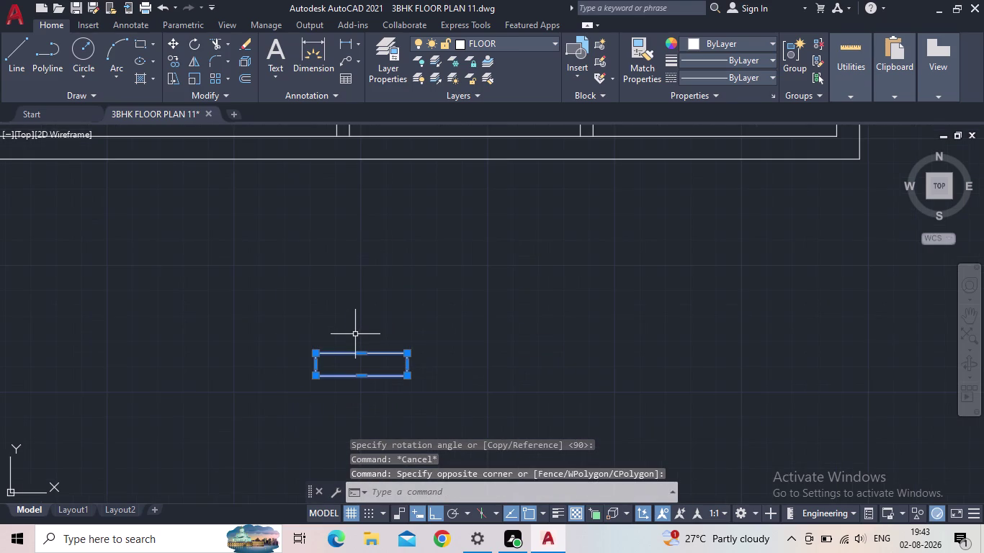
key(r)
key(BackSpace)
text(CO)
key(Return)
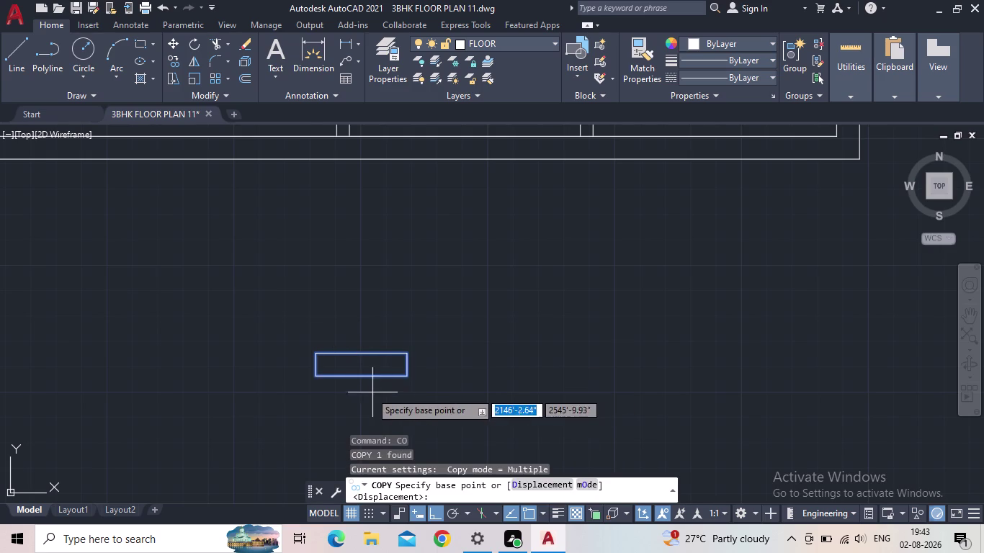
click(319, 379)
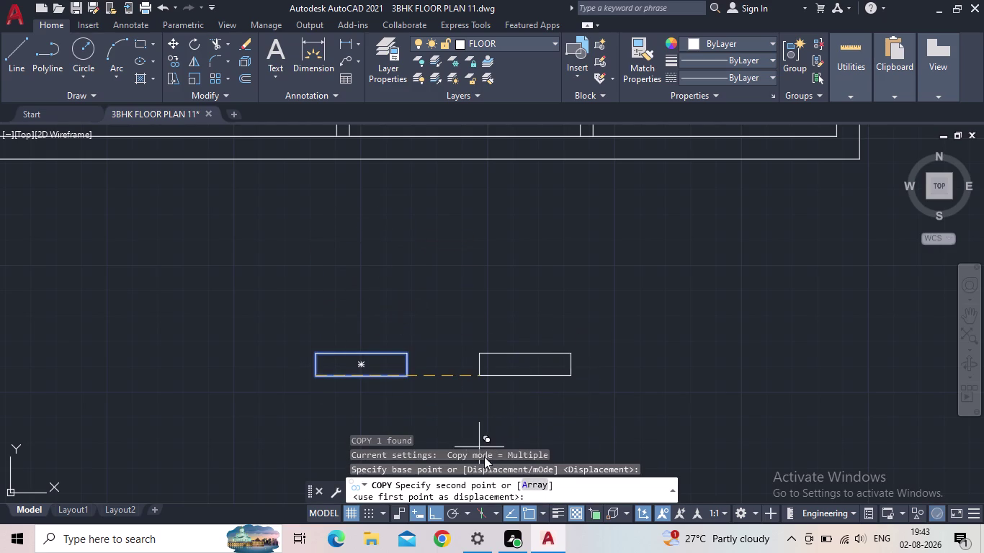
Place the frame copy into the plan's bottom outer wall and end copying.
click(441, 510)
middle_drag(417, 293, 418, 295)
scroll(up, 3)
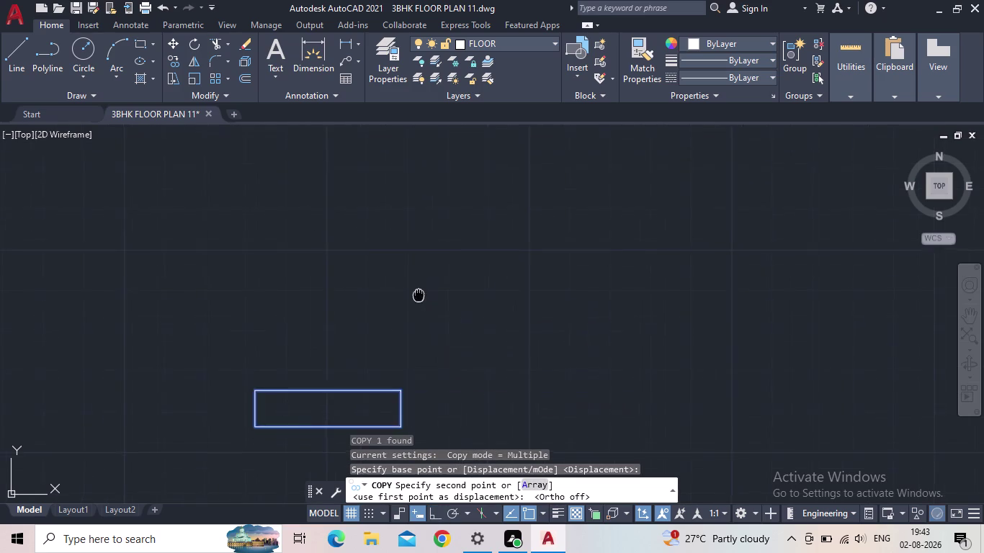
middle_drag(418, 295, 396, 356)
scroll(down, 3)
middle_drag(375, 320, 366, 384)
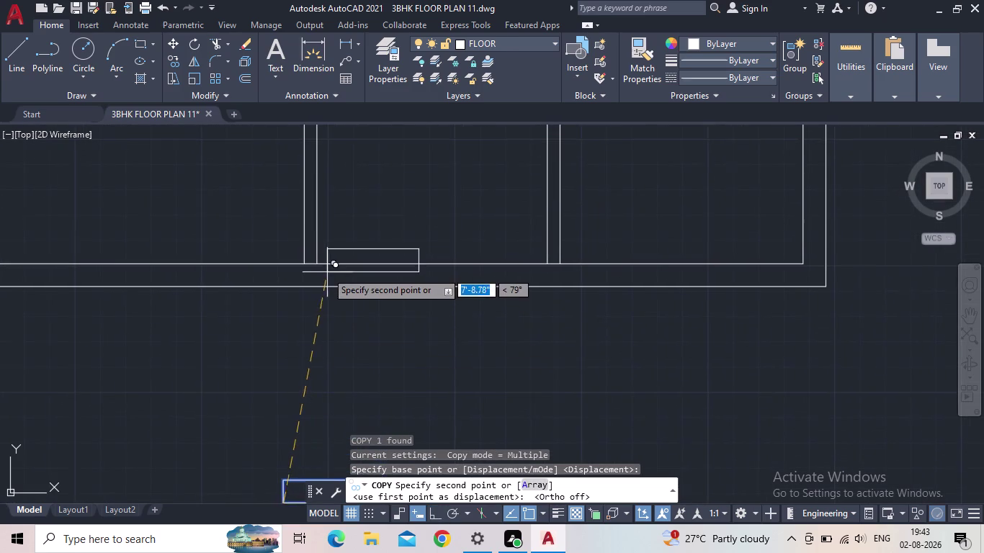
scroll(up, 3)
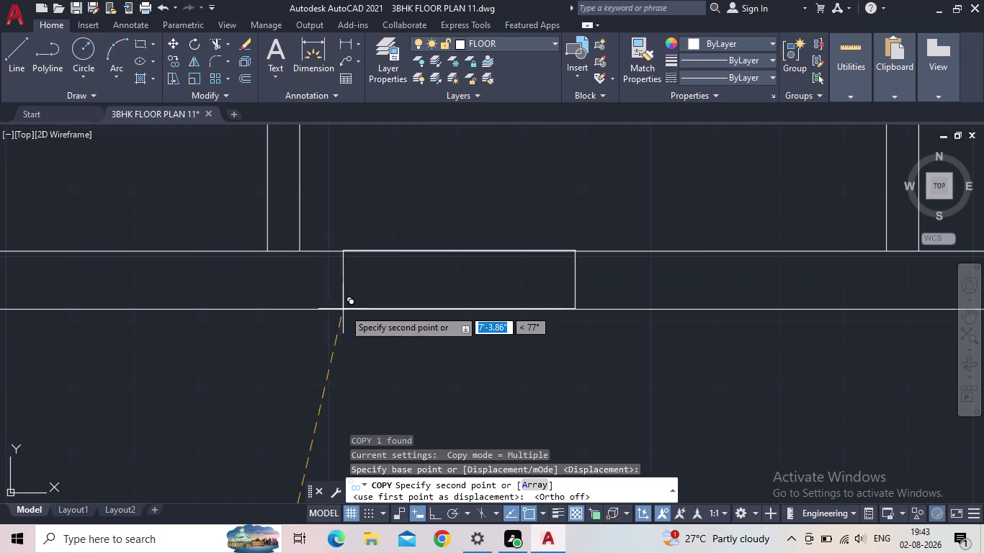
scroll(up, 3)
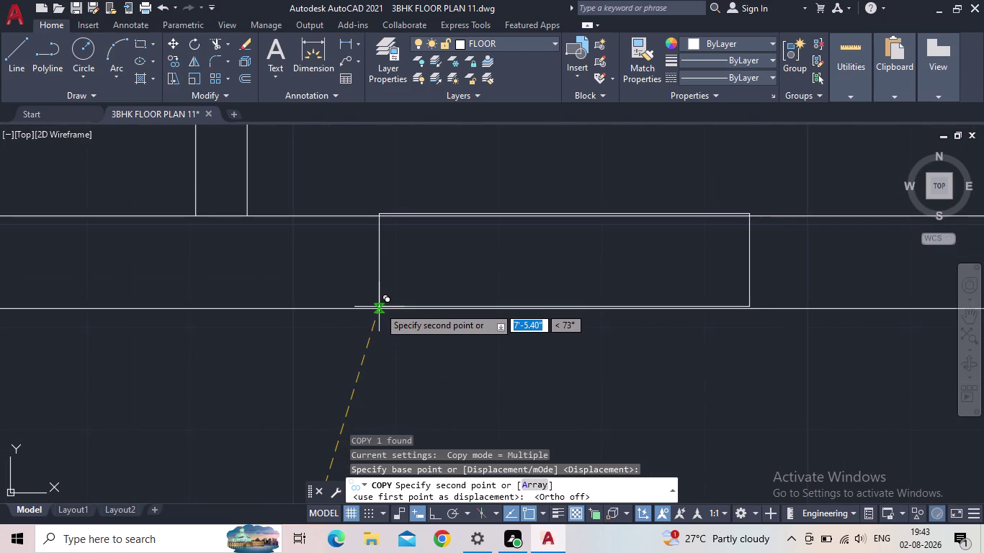
click(378, 309)
scroll(down, 3)
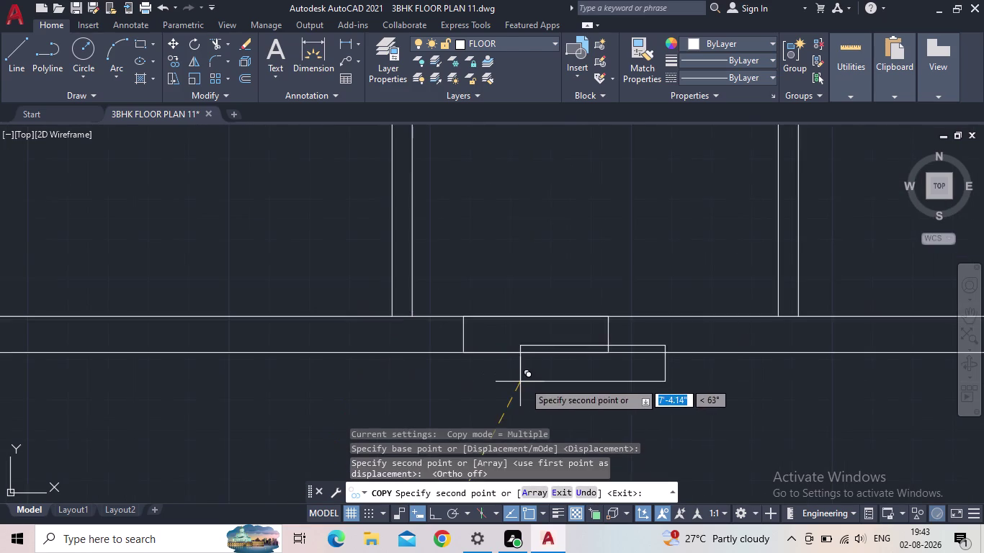
middle_drag(496, 369, 344, 327)
scroll(down, 3)
key(Escape)
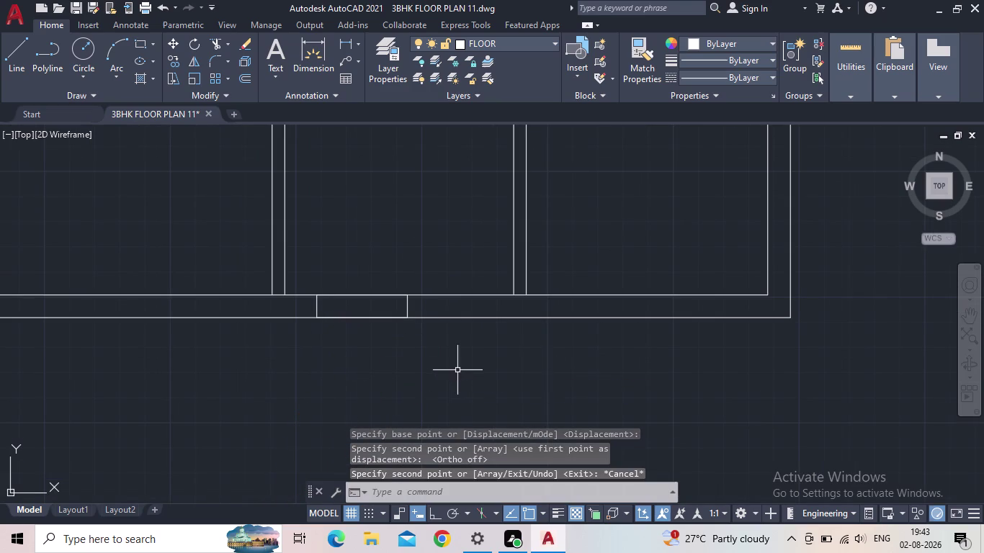
scroll(down, 3)
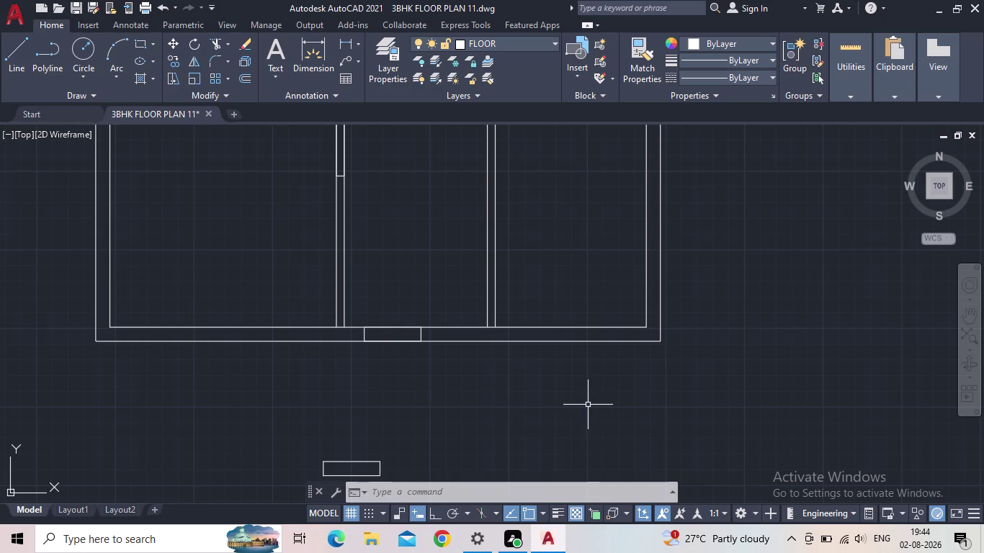
middle_drag(589, 404, 735, 461)
scroll(down, 3)
middle_drag(736, 461, 625, 419)
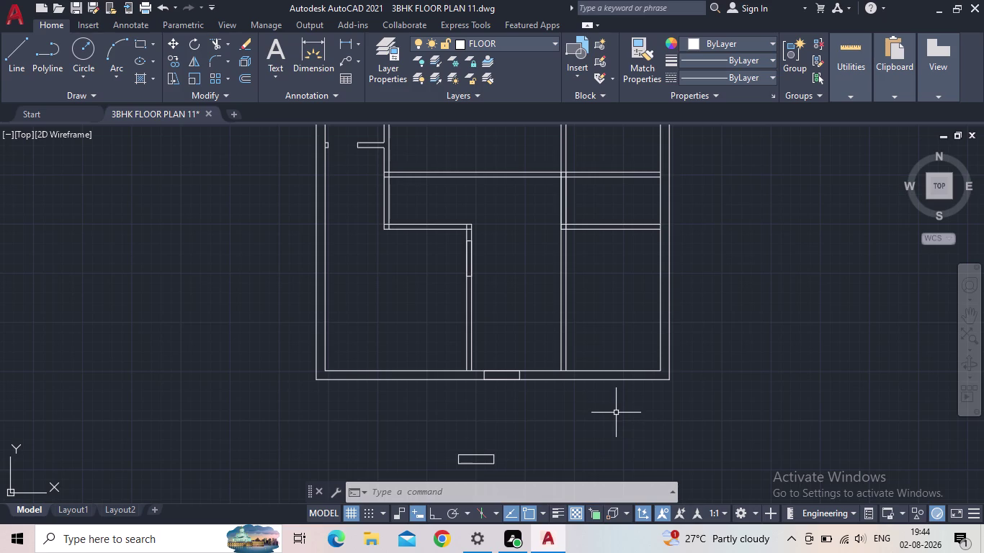
middle_drag(616, 403, 638, 403)
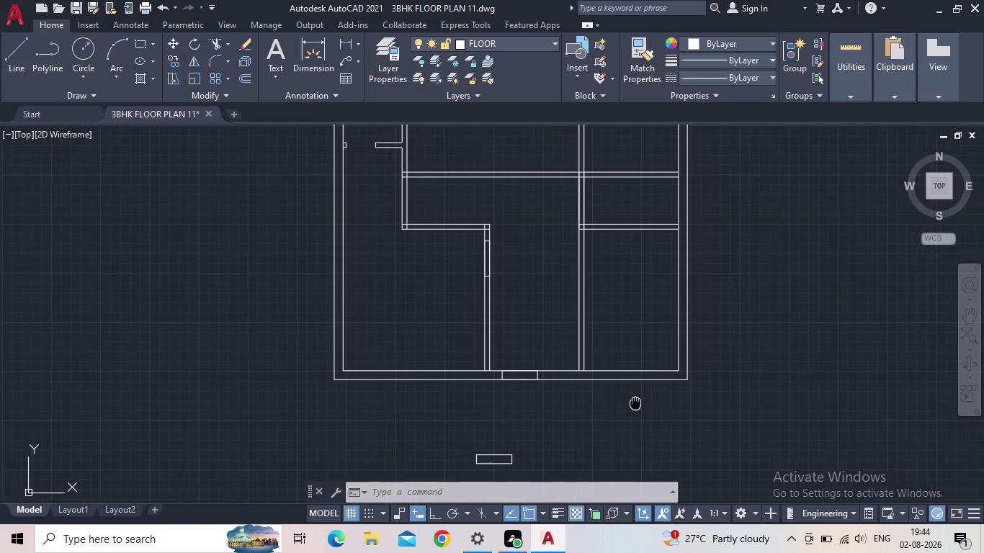
middle_drag(637, 404, 638, 403)
scroll(up, 3)
scroll(up, 3)
middle_drag(538, 398, 460, 419)
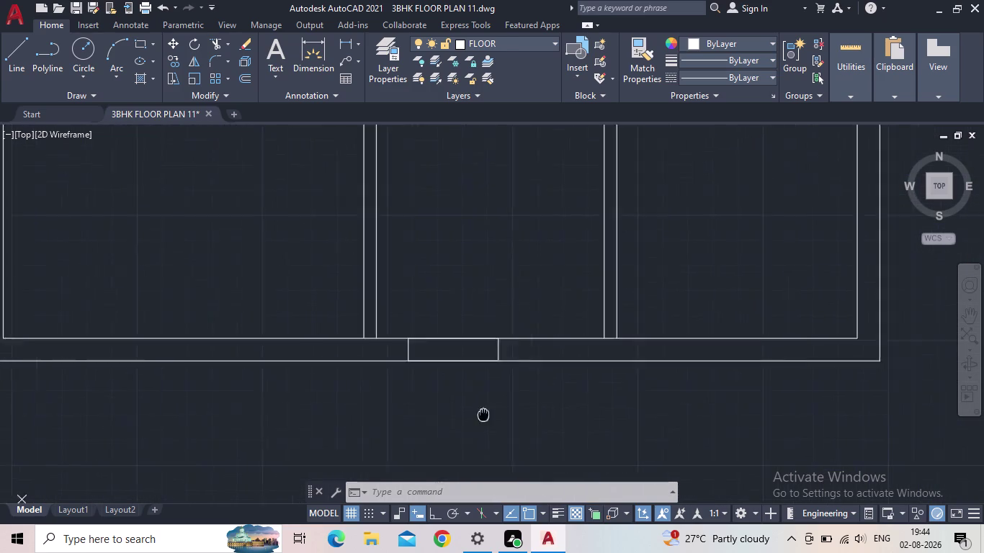
middle_drag(460, 419, 432, 422)
middle_drag(430, 415, 429, 437)
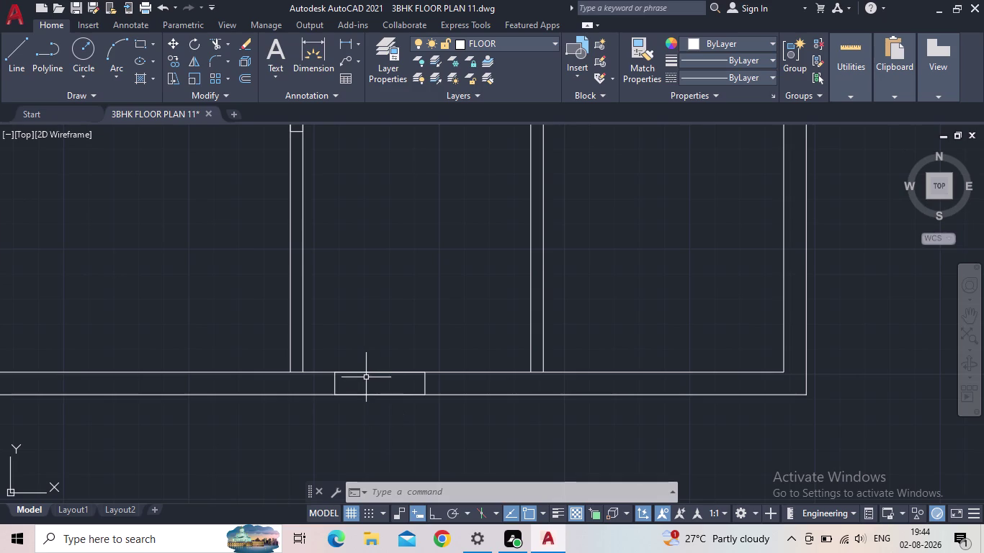
middle_drag(394, 433, 364, 436)
scroll(up, 3)
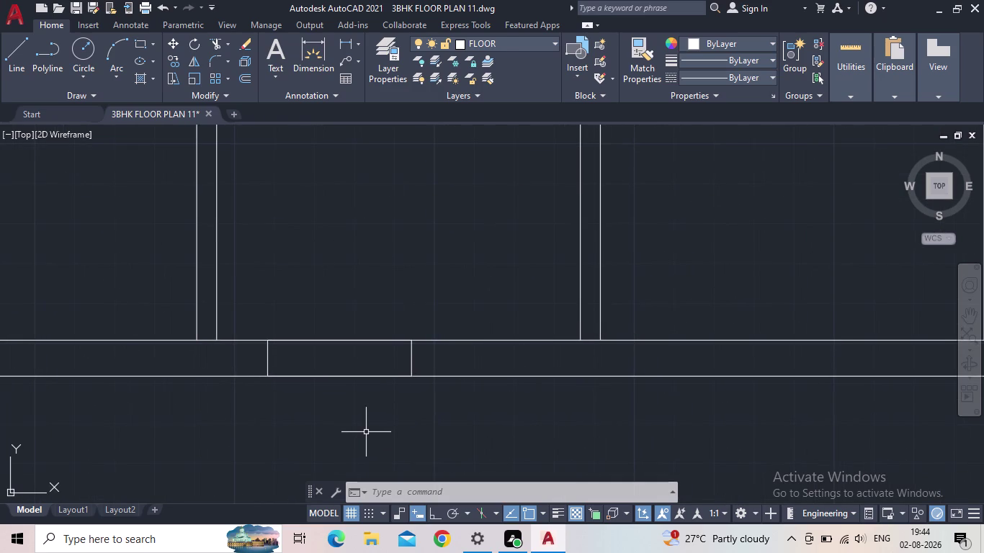
middle_drag(365, 435, 345, 445)
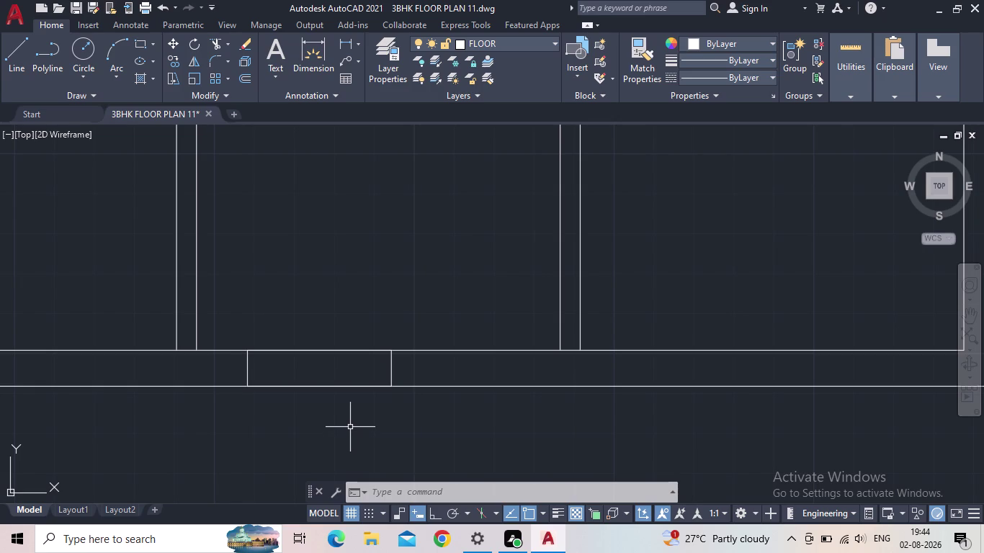
middle_drag(350, 429, 352, 436)
scroll(down, 3)
middle_click(352, 440)
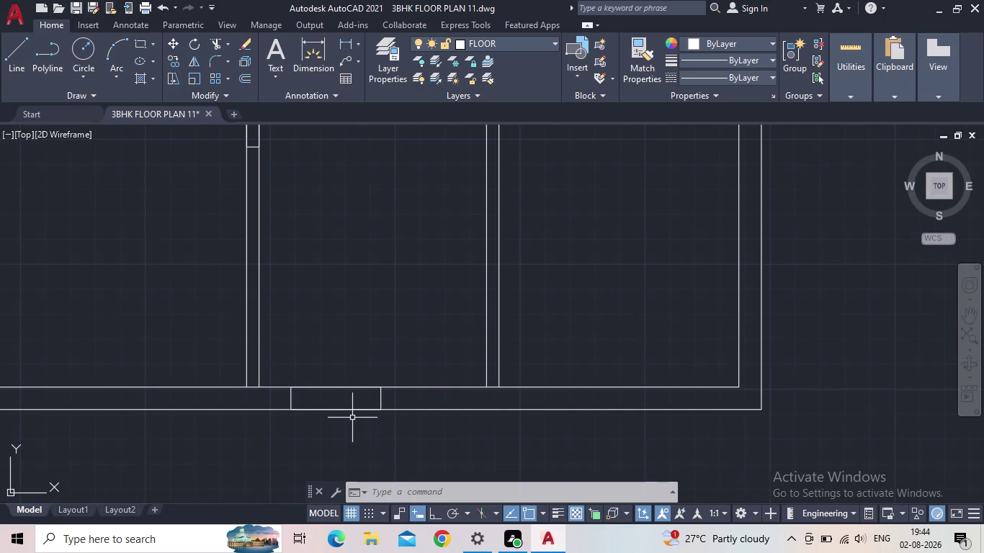
middle_drag(355, 419, 364, 436)
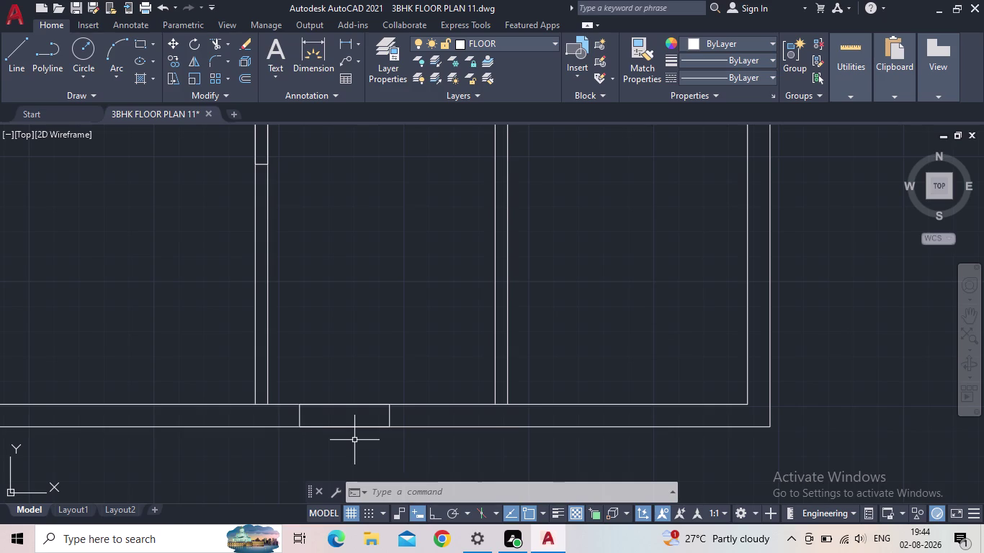
scroll(down, 3)
middle_drag(405, 338, 376, 388)
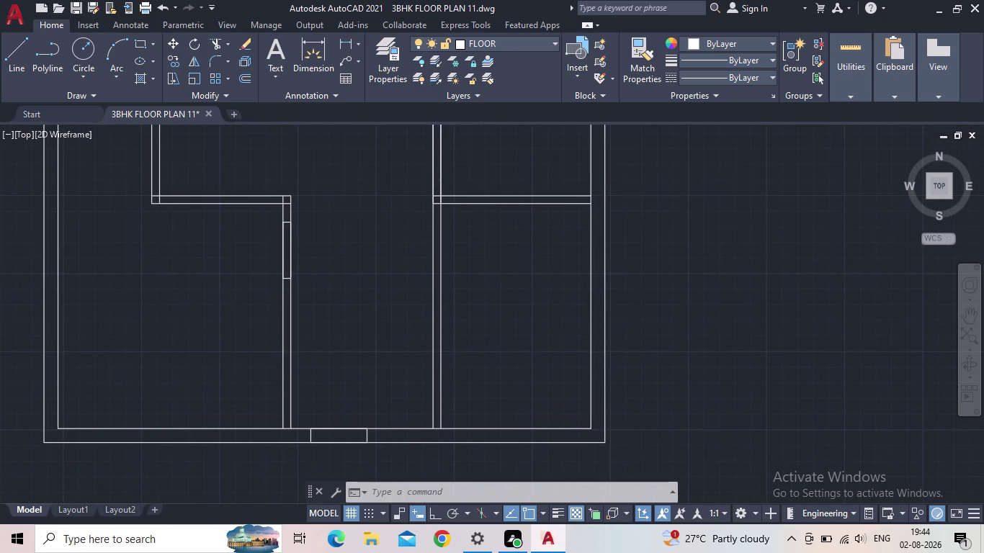
middle_drag(376, 388, 378, 364)
scroll(down, 3)
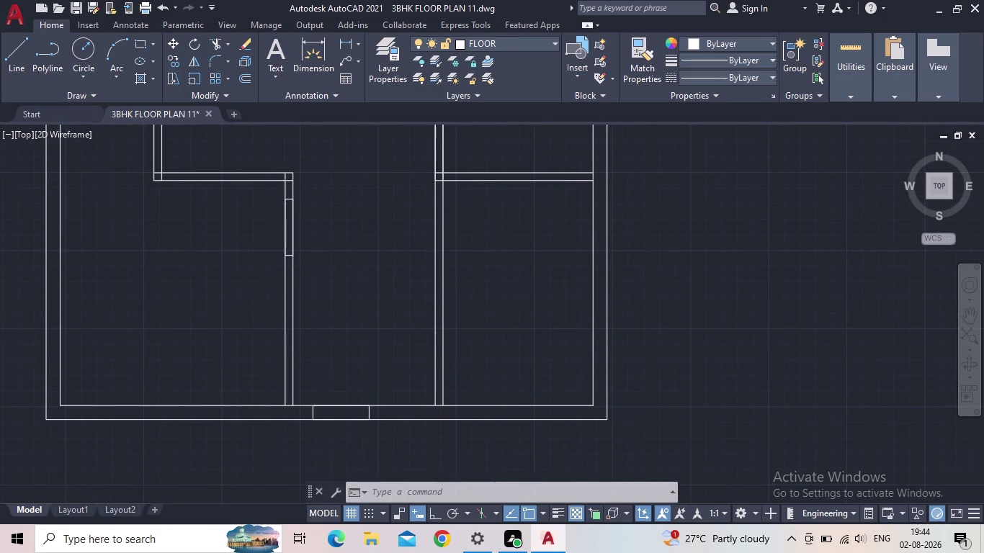
middle_drag(380, 364, 365, 385)
scroll(up, 3)
scroll(up, 3)
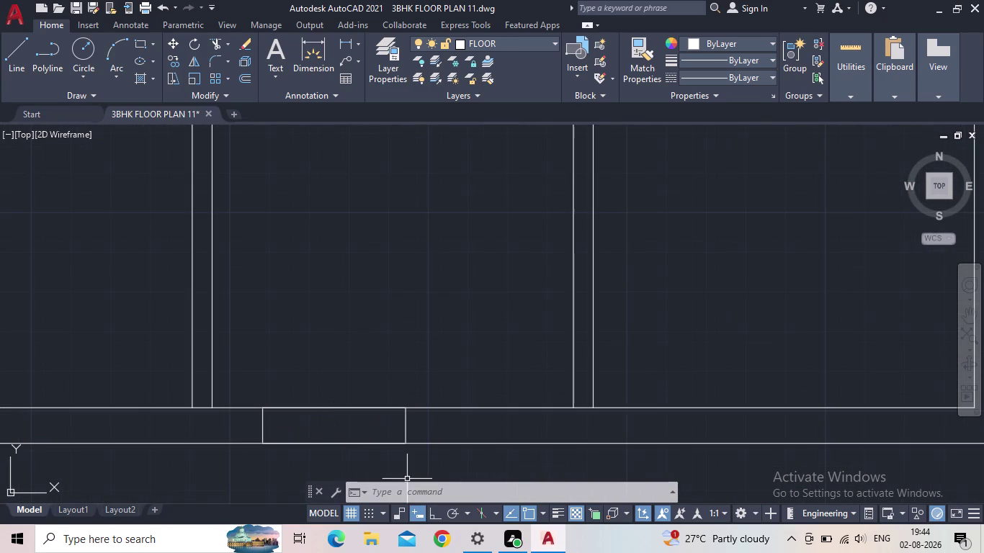
middle_drag(444, 472, 432, 402)
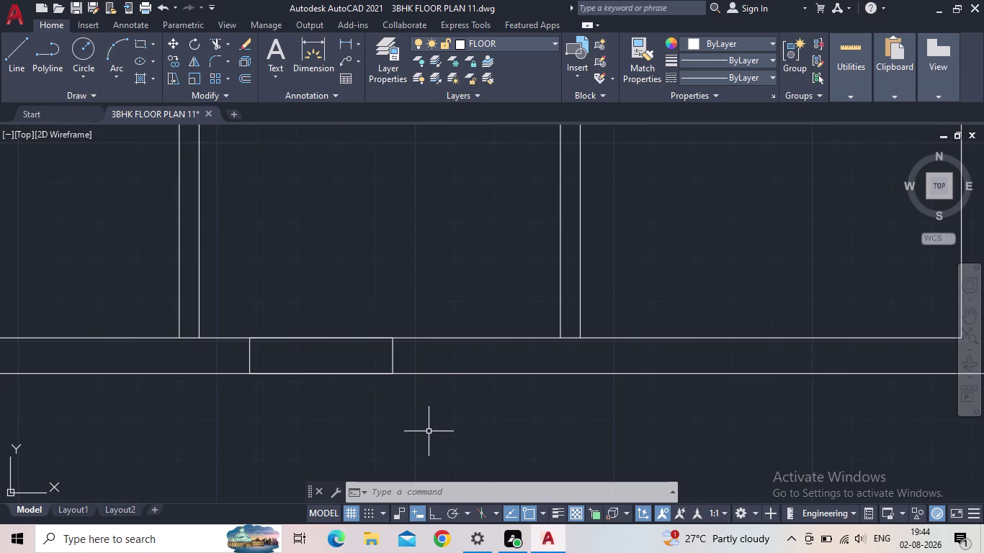
scroll(down, 3)
scroll(down, 3)
middle_drag(372, 307, 374, 331)
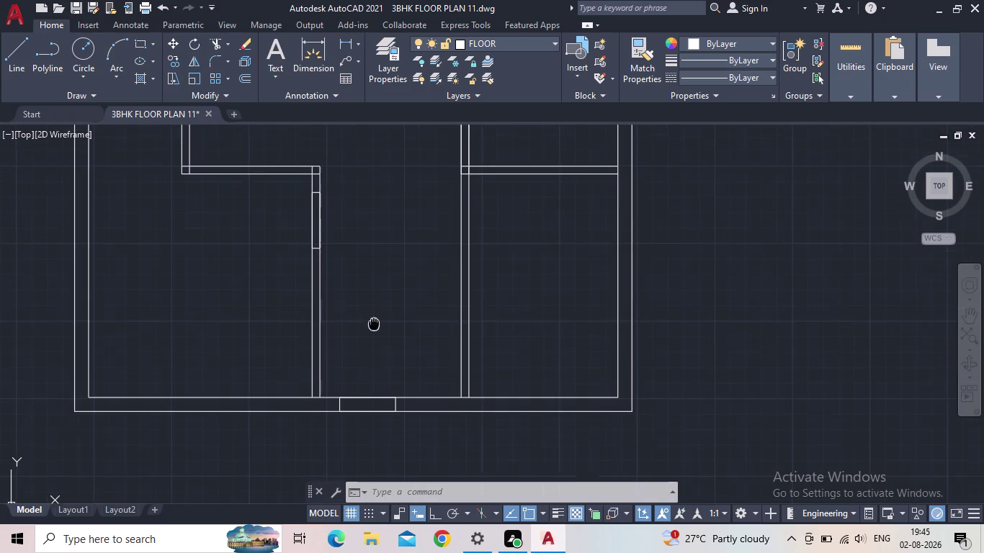
middle_drag(374, 330, 373, 346)
Start TRIM and fence-trim the wall lines crossing the frame opening in the bottom wall.
text(TR)
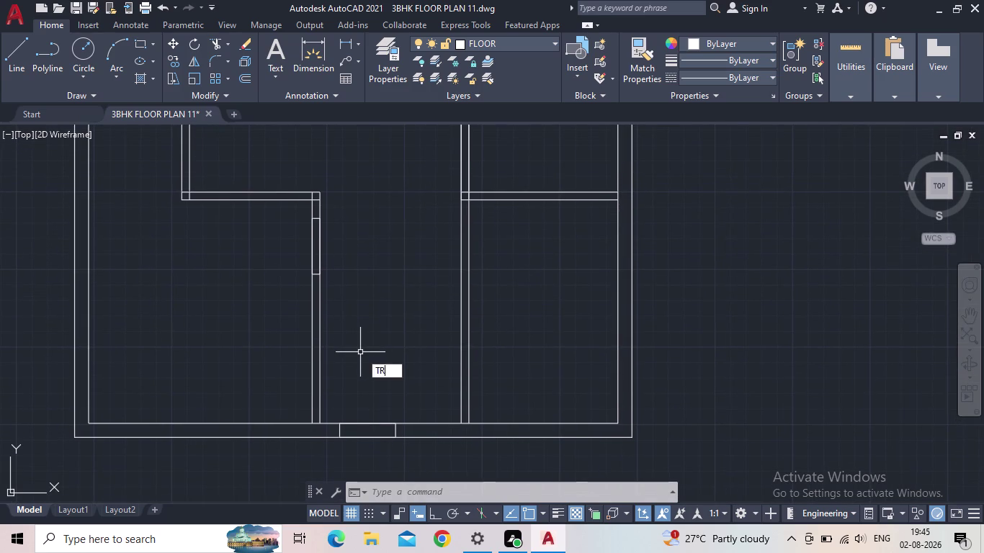
key(space)
middle_drag(370, 425, 404, 337)
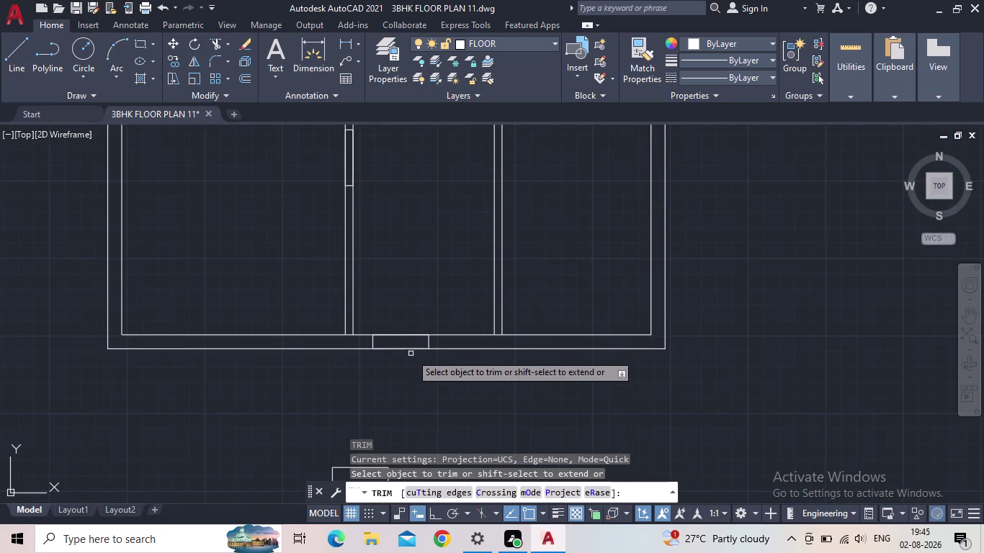
drag(406, 360, 402, 294)
Cut an opening in the interior vertical wall and trim the overlapping corner lines.
middle_drag(407, 294, 412, 440)
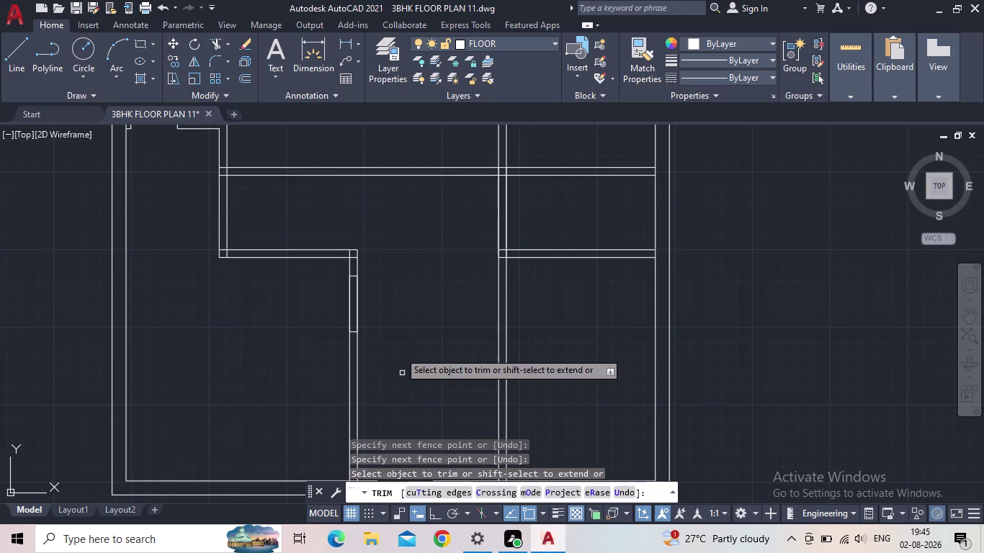
scroll(up, 3)
drag(384, 301, 301, 306)
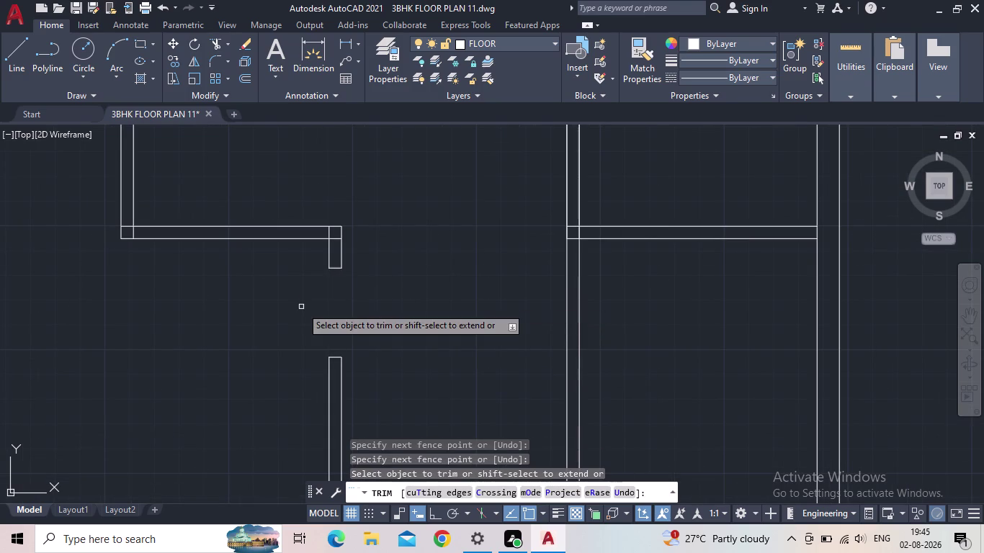
scroll(down, 3)
middle_drag(267, 310, 274, 319)
scroll(up, 3)
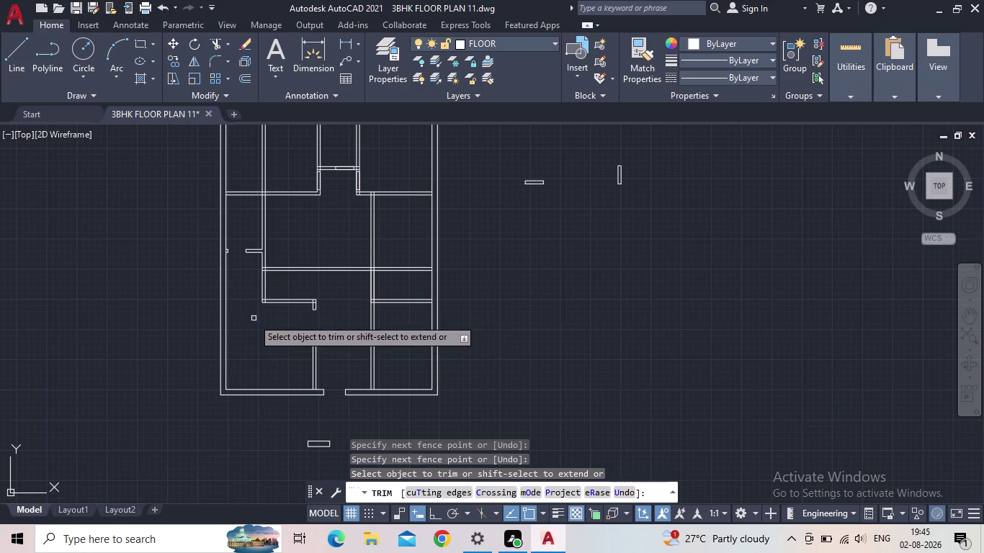
scroll(up, 3)
scroll(up, 3)
scroll(up, 3)
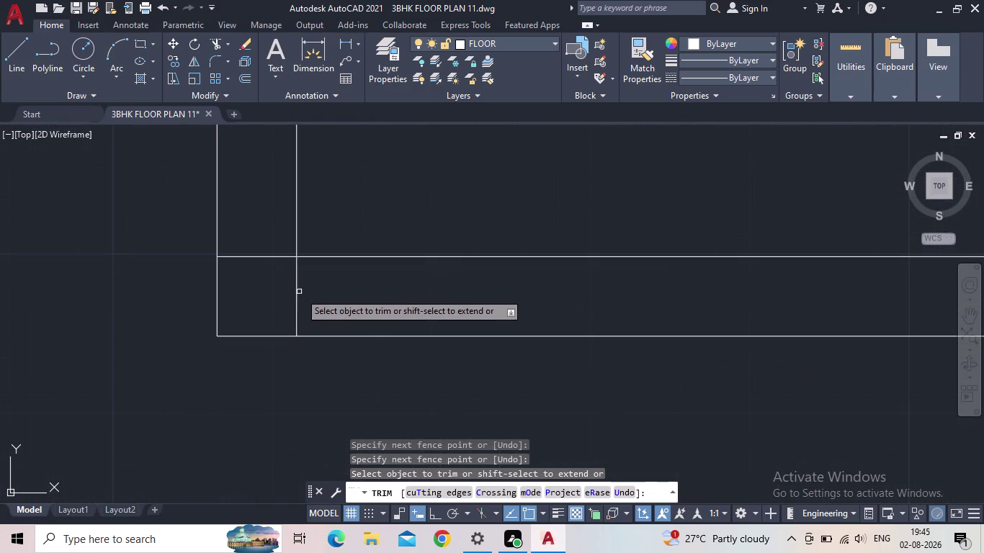
drag(311, 290, 280, 290)
drag(276, 287, 260, 234)
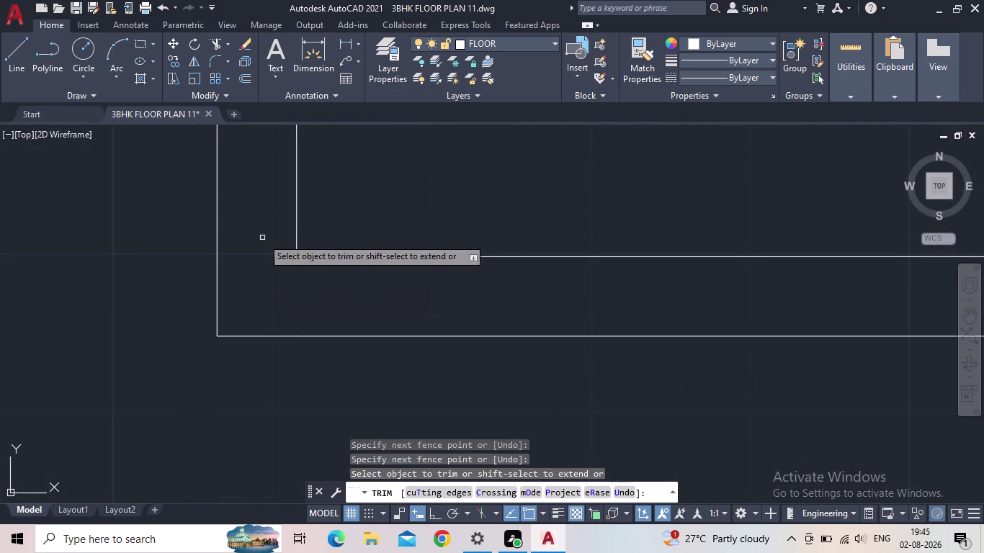
Fence-trim the excess wall lines at the interior partition junctions.
scroll(down, 3)
scroll(down, 3)
middle_drag(278, 303, 229, 320)
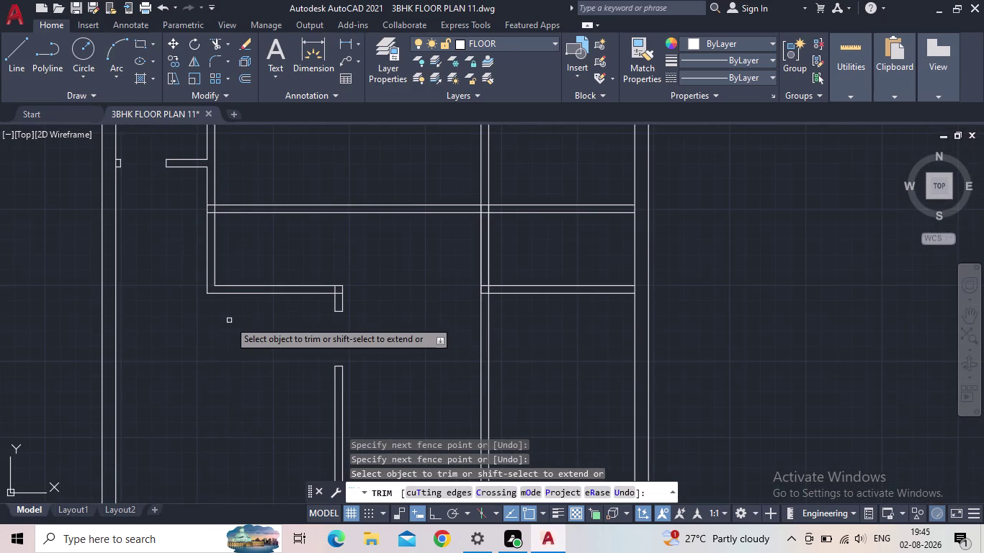
middle_drag(226, 321, 208, 393)
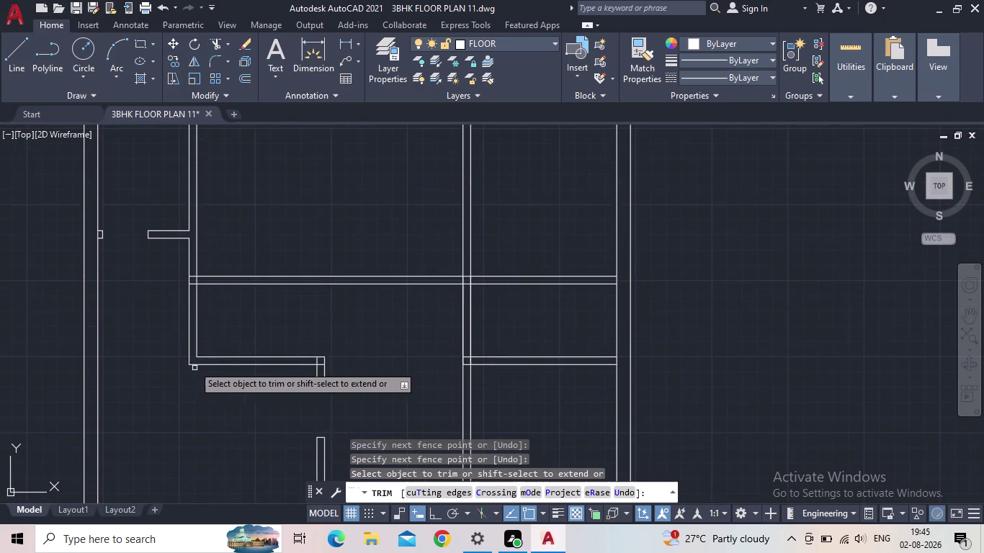
scroll(up, 3)
scroll(up, 3)
drag(270, 279, 269, 200)
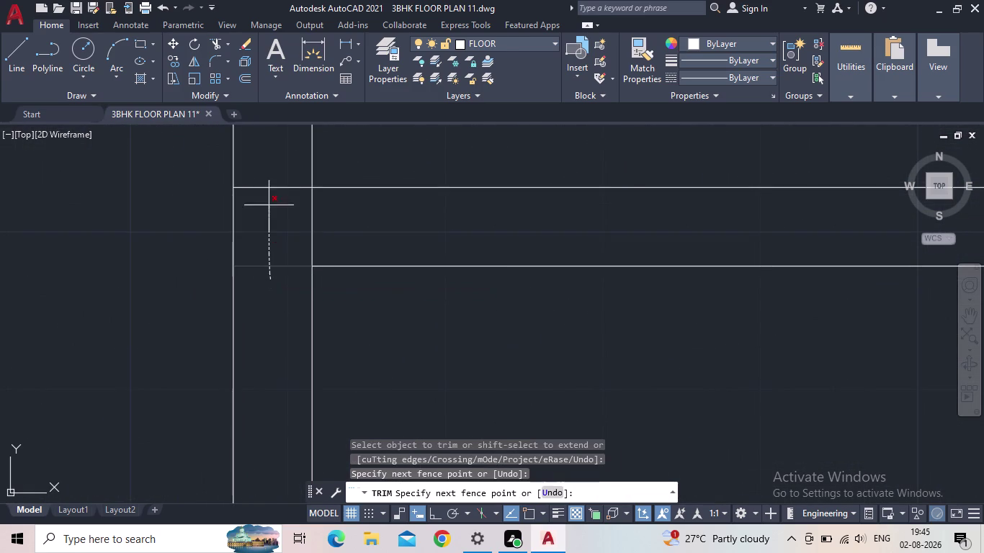
drag(269, 201, 269, 172)
drag(283, 218, 348, 226)
Remove the leftover line stub at the partition end.
scroll(down, 3)
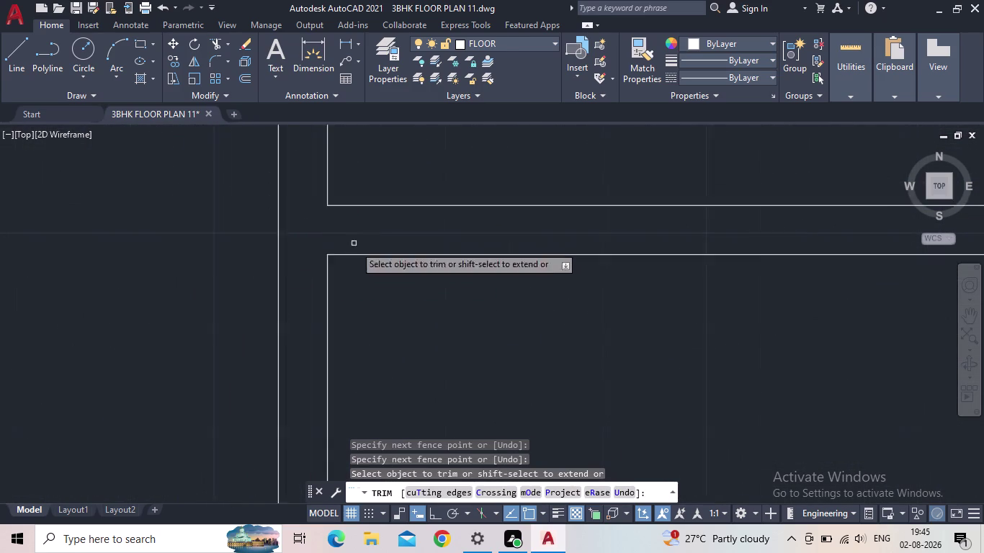
scroll(down, 3)
middle_drag(571, 350, 441, 365)
scroll(down, 3)
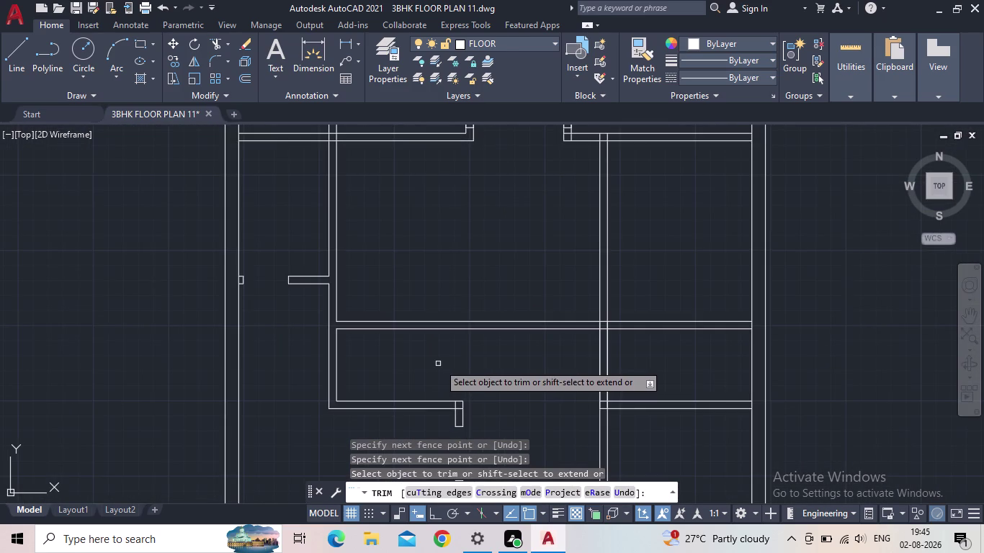
middle_drag(504, 365, 440, 323)
scroll(up, 3)
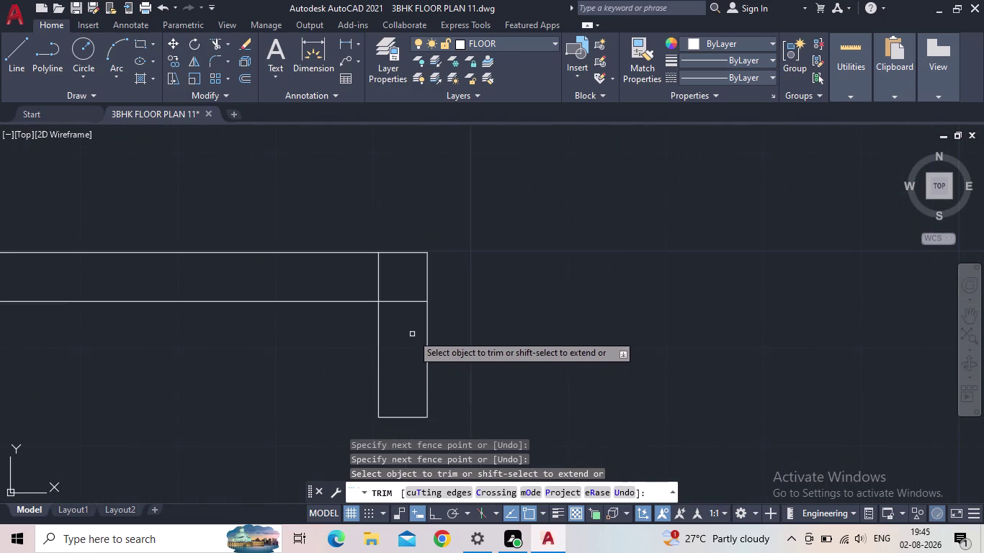
drag(406, 316, 347, 282)
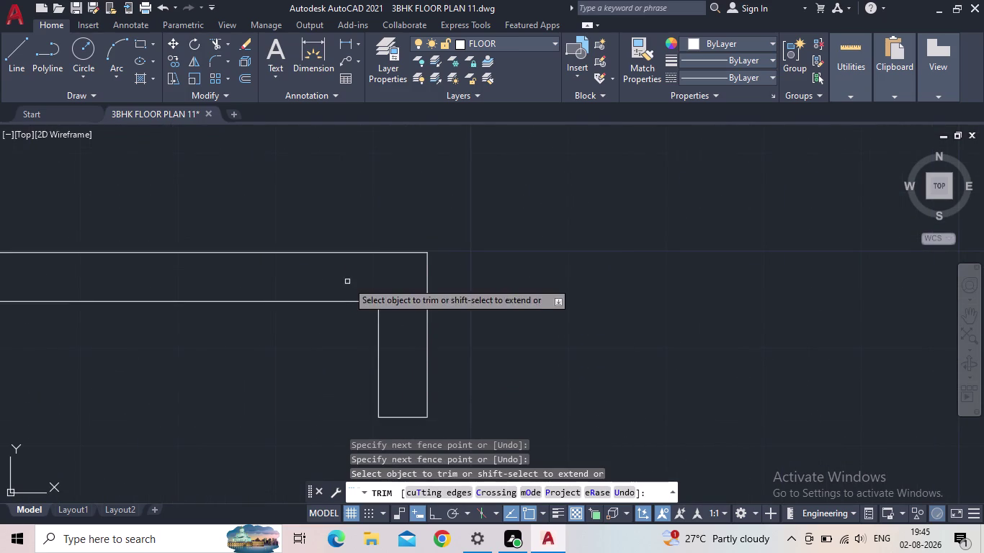
Pan over the lower plan to check the trimmed walls, then end TRIM.
scroll(down, 3)
middle_drag(494, 341, 491, 281)
scroll(down, 3)
middle_drag(491, 332, 377, 354)
middle_drag(406, 383, 424, 292)
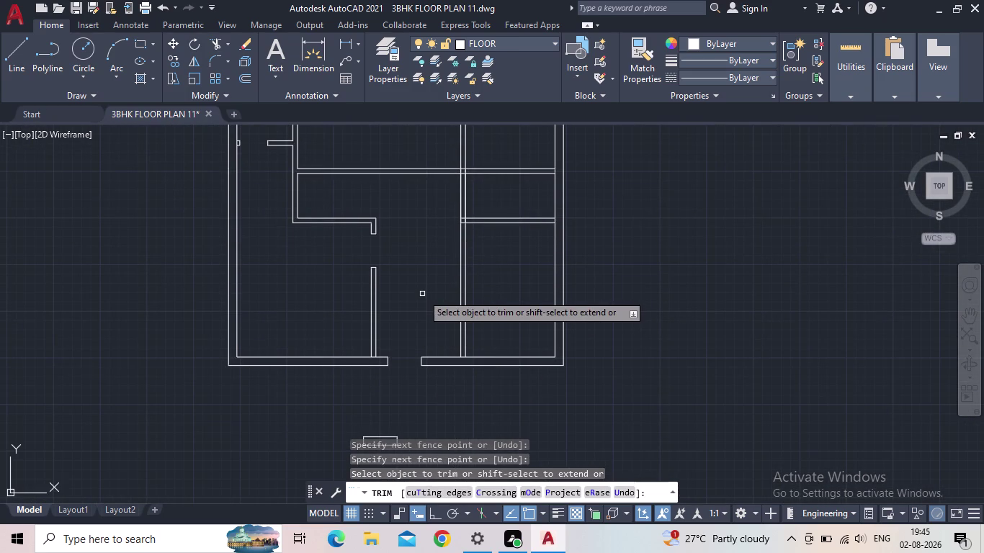
middle_drag(422, 277, 399, 346)
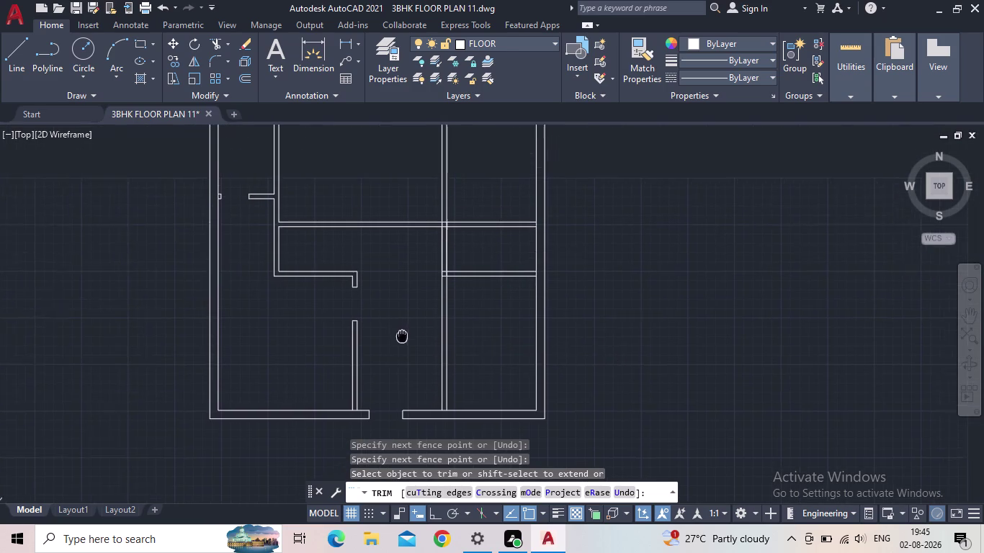
middle_drag(398, 346, 397, 353)
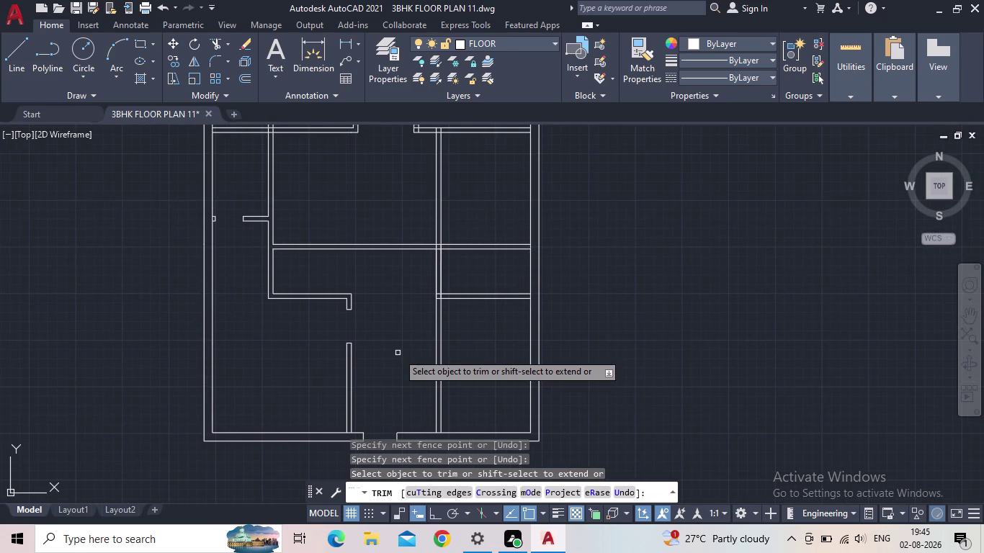
middle_drag(407, 318, 399, 346)
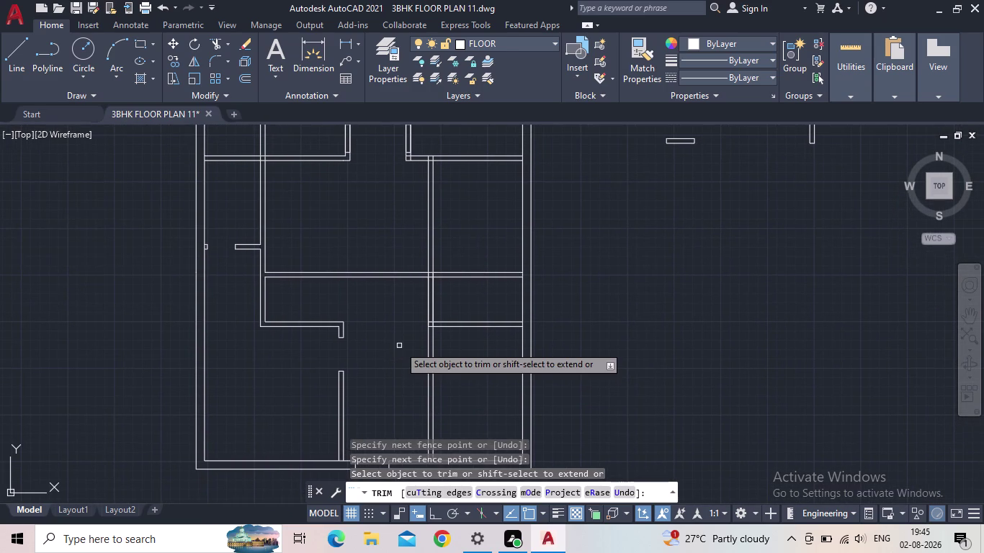
middle_drag(399, 345, 385, 359)
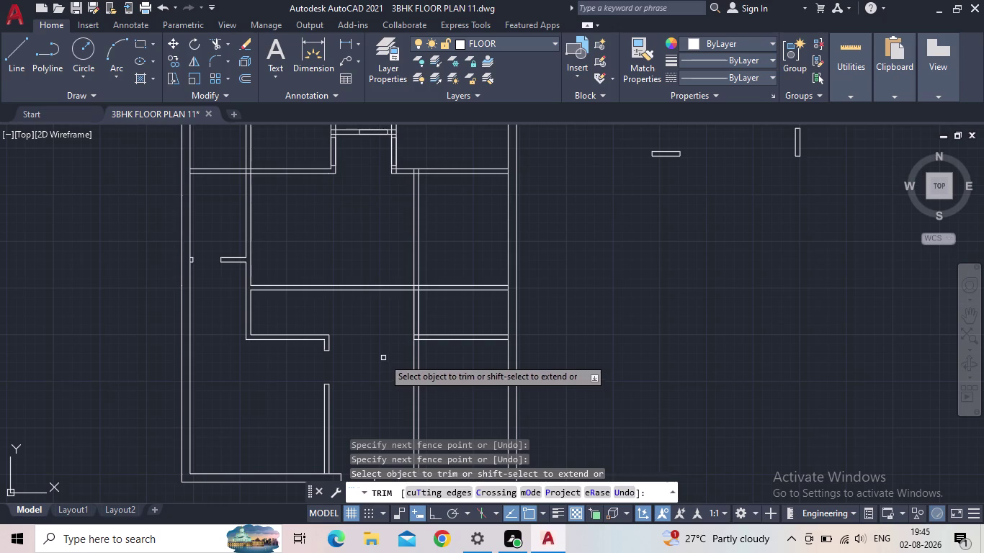
middle_drag(384, 320, 381, 355)
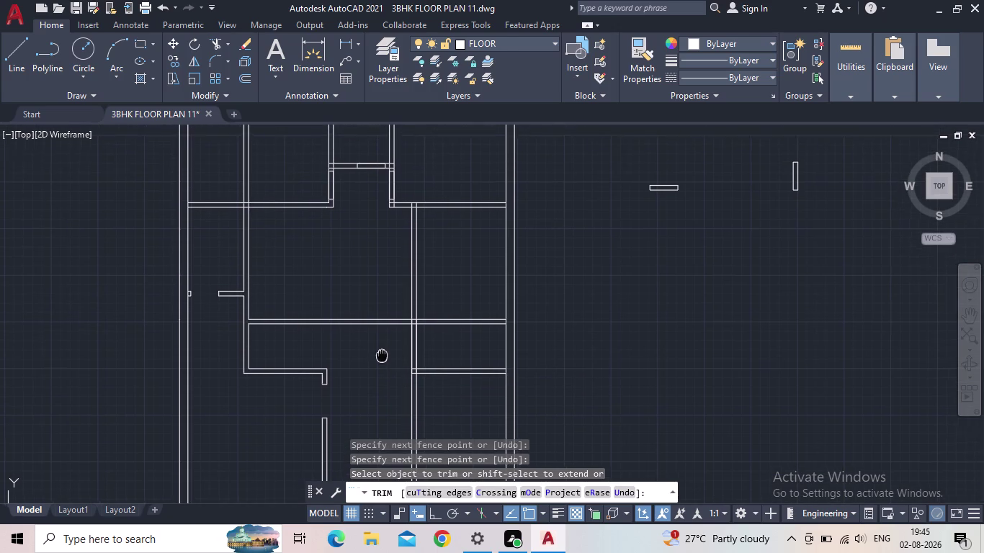
middle_drag(381, 355, 372, 370)
key(Escape)
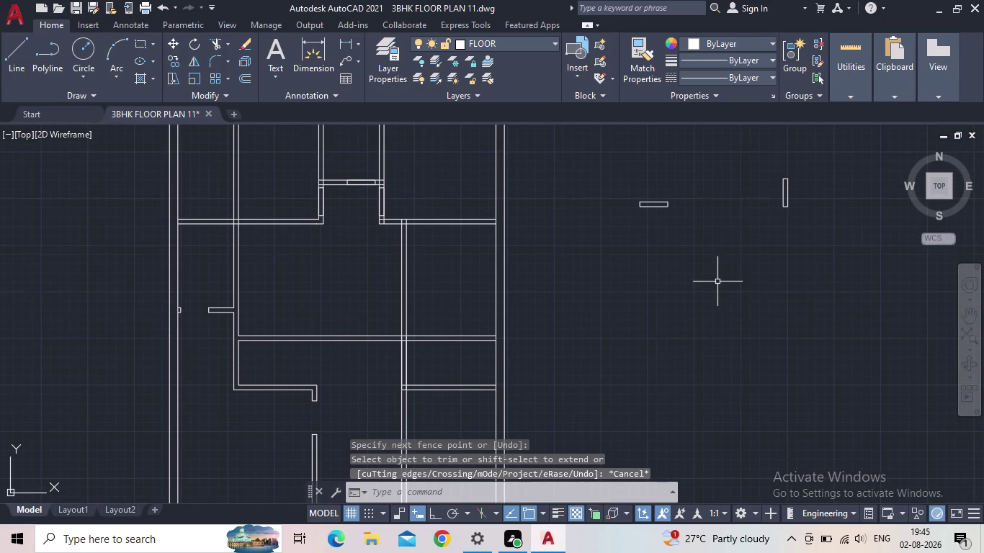
Select the small horizontal frame rectangle and start a copy from its corner.
drag(716, 277, 696, 250)
click(606, 184)
key(c)
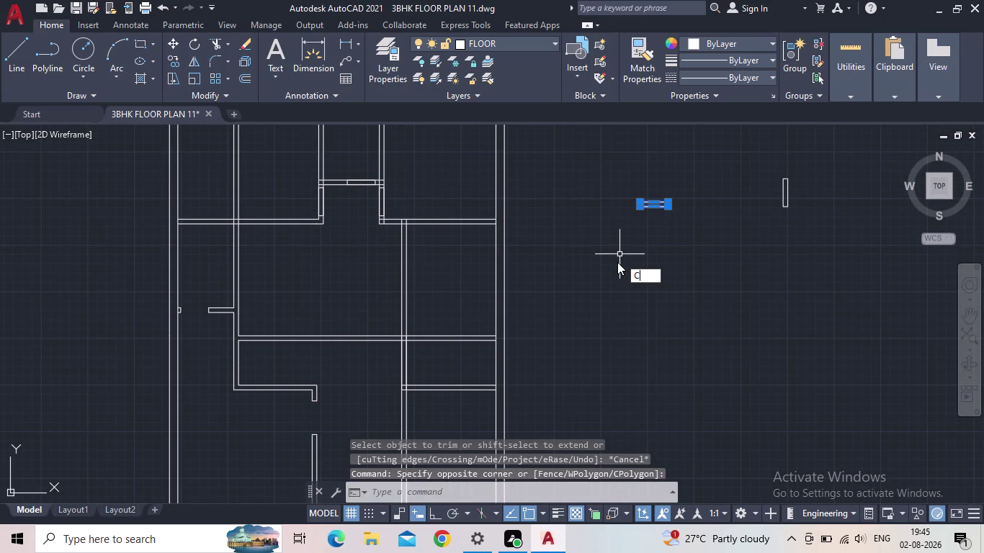
key(o)
key(Return)
scroll(up, 3)
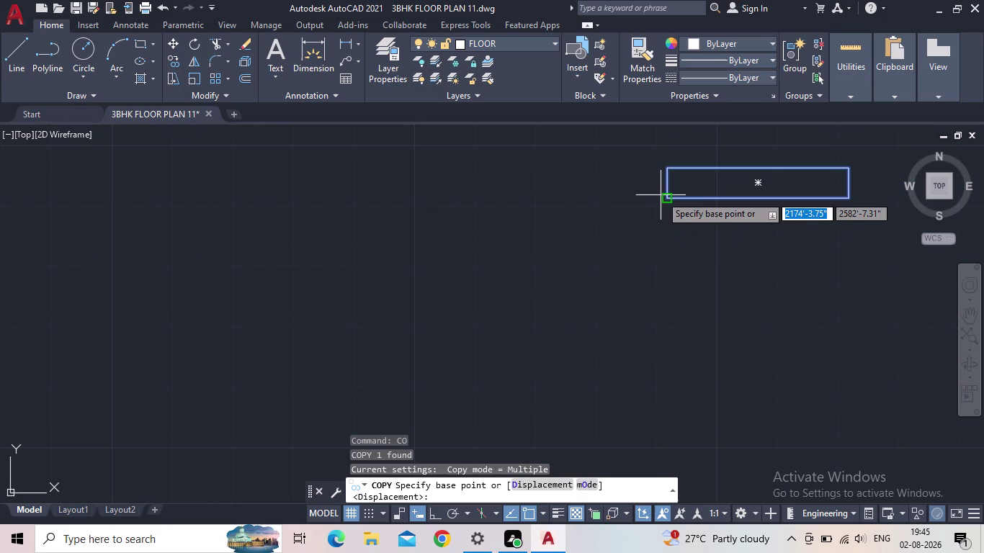
drag(667, 195, 639, 211)
Place the frame copy onto the wall between the middle rooms and end COPY.
middle_drag(586, 292, 634, 285)
scroll(down, 3)
middle_drag(609, 318, 708, 270)
scroll(up, 3)
scroll(up, 3)
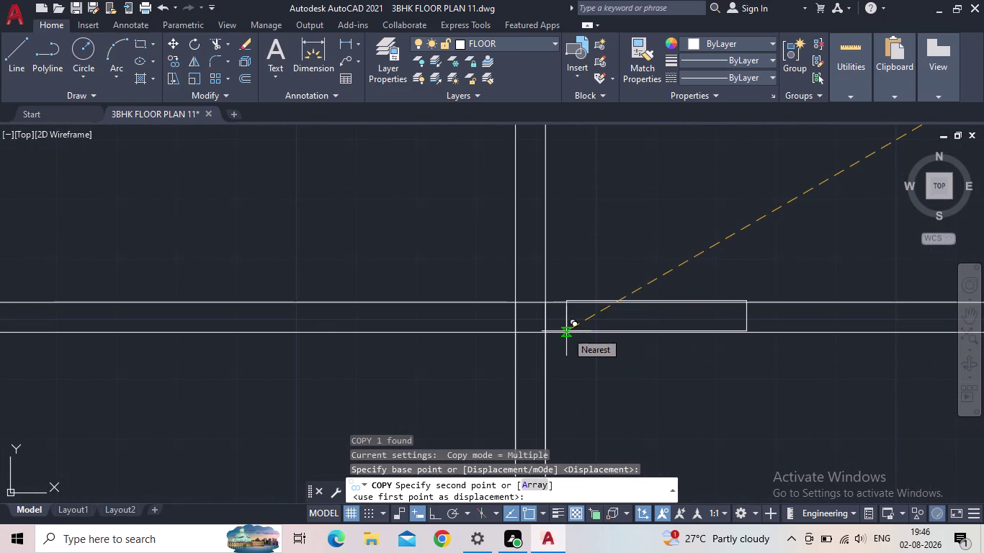
middle_click(570, 332)
scroll(up, 3)
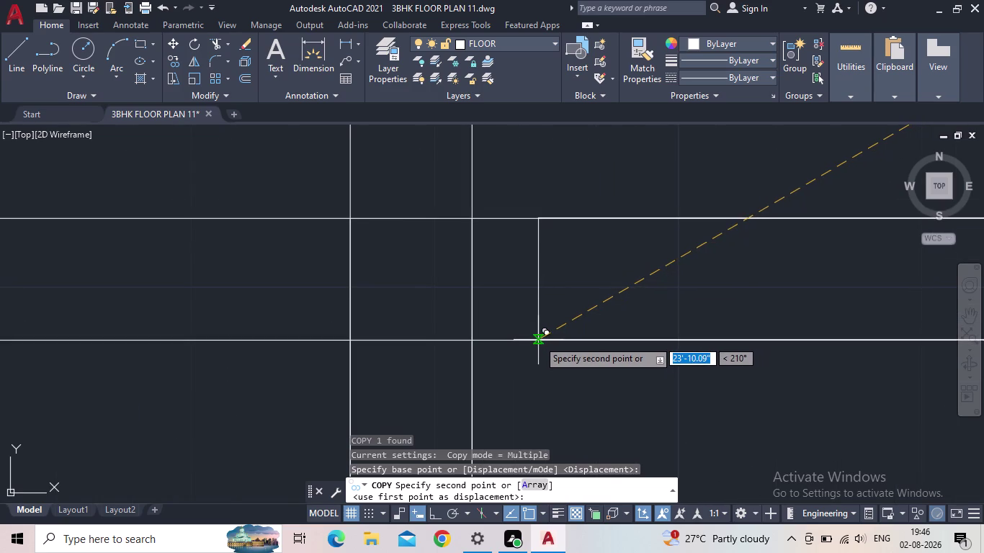
click(538, 340)
scroll(down, 3)
middle_drag(729, 396, 672, 391)
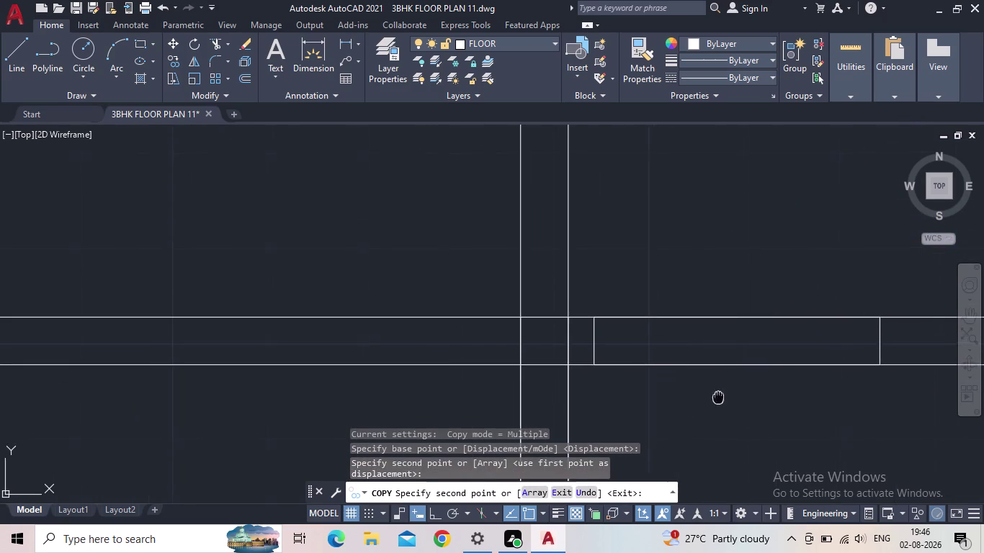
middle_drag(673, 391, 620, 373)
scroll(down, 3)
scroll(down, 3)
middle_drag(699, 394, 616, 340)
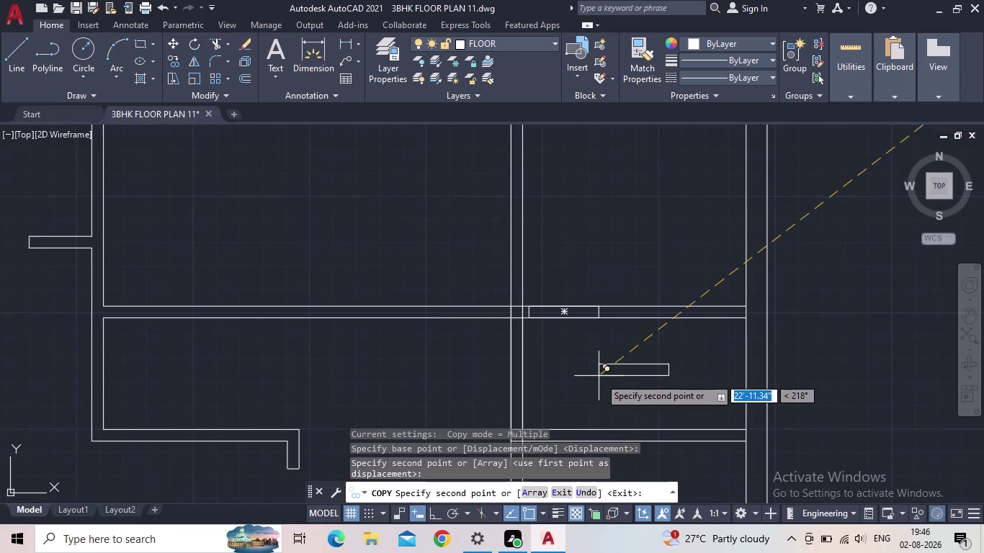
middle_drag(599, 379, 565, 379)
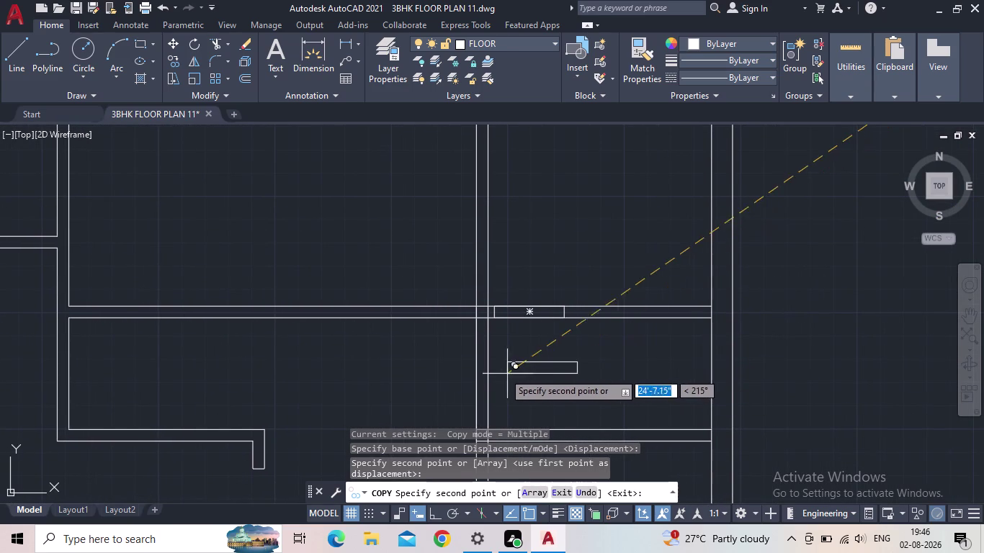
key(Escape)
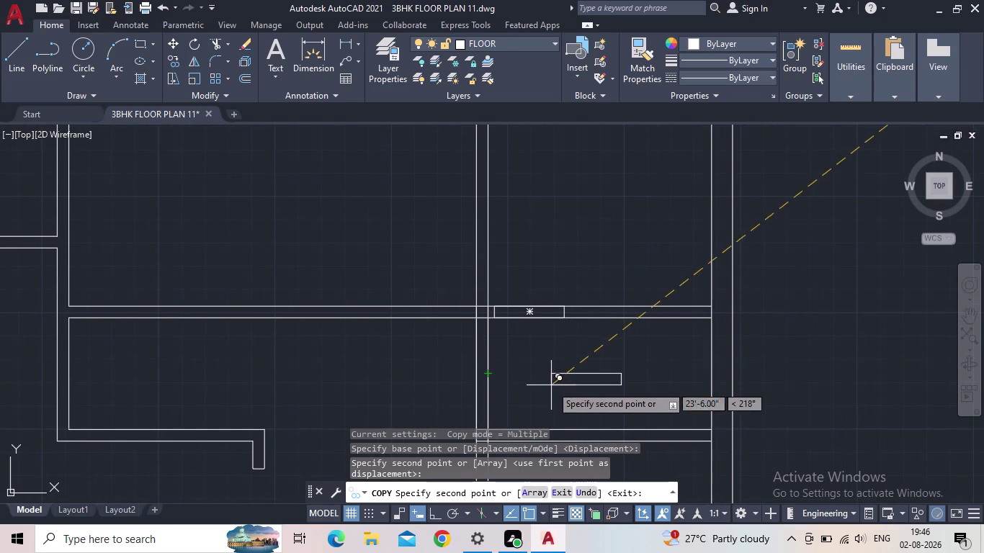
middle_click(555, 380)
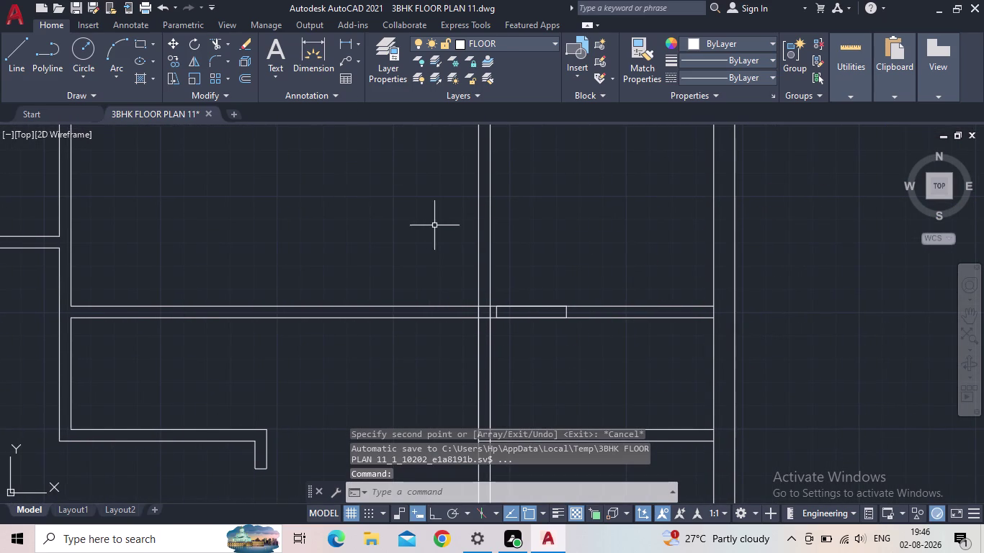
Trim the wall line inside the newly copied frame, then end TRIM.
key(t)
key(r)
key(space)
drag(538, 329, 537, 330)
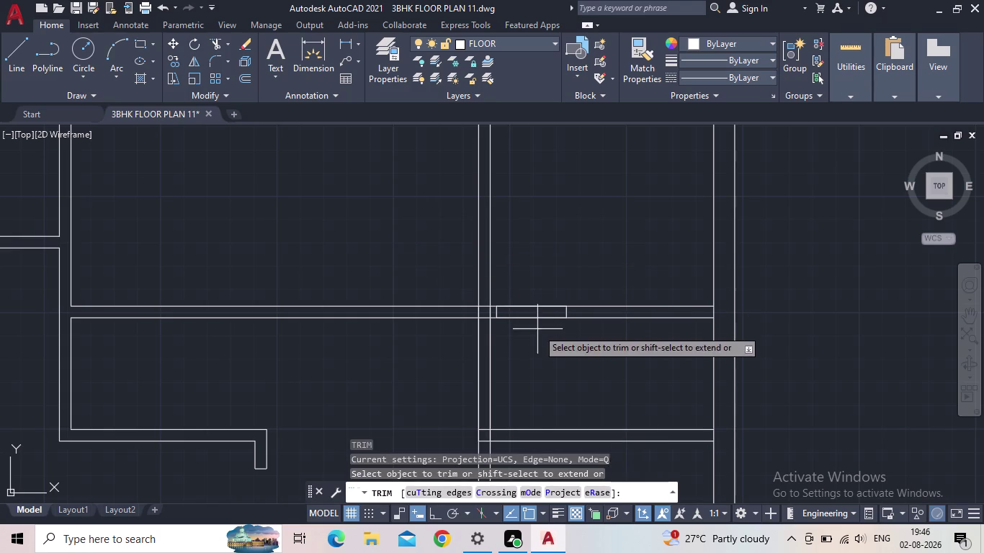
drag(537, 330, 533, 275)
middle_drag(538, 270, 517, 293)
scroll(down, 3)
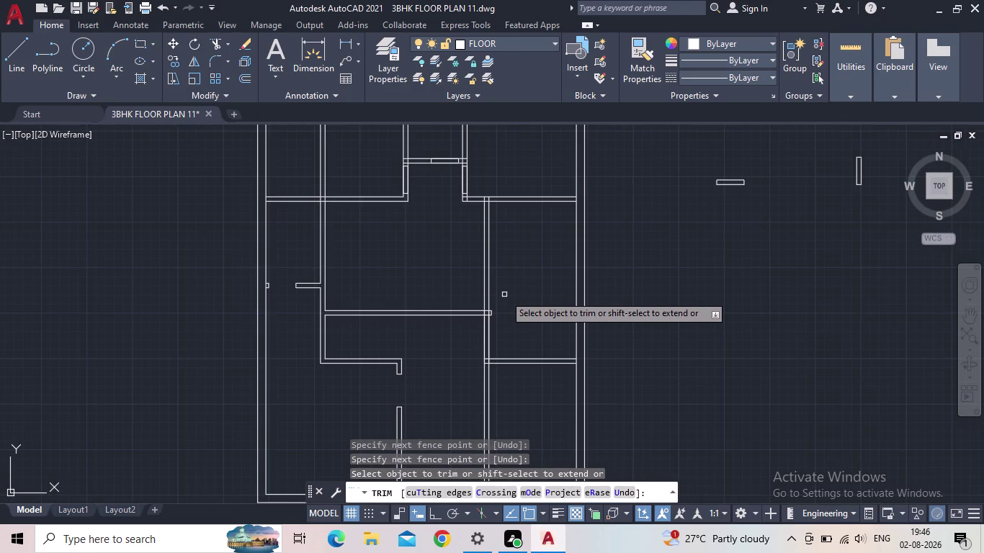
key(Escape)
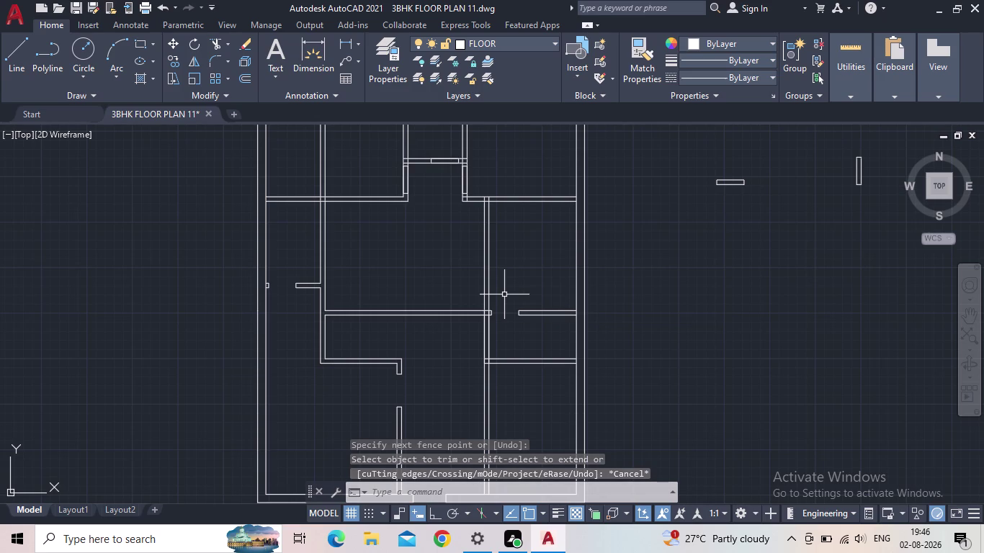
Restart TRIM and fence across the stray wall lines in the upper area.
text(TR)
click(587, 332)
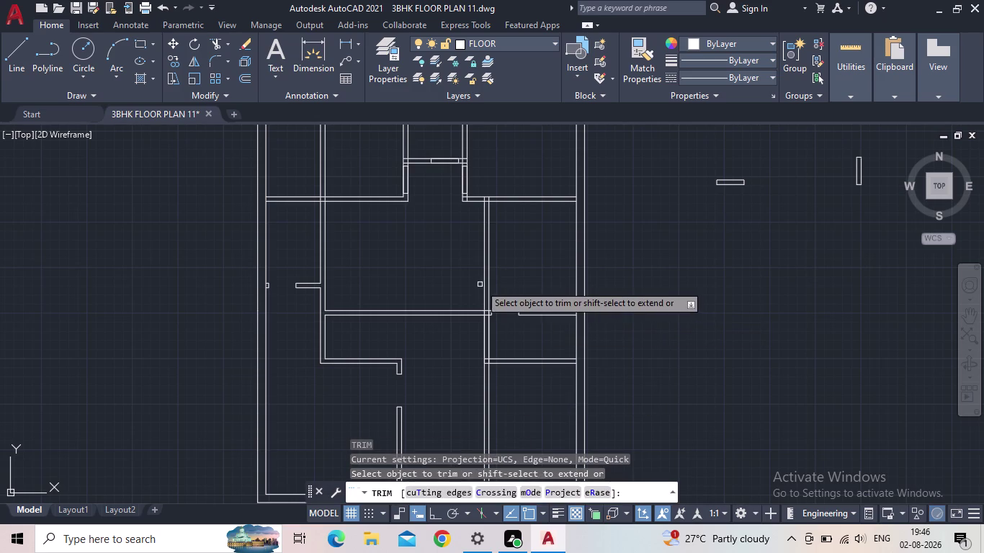
drag(499, 280, 473, 276)
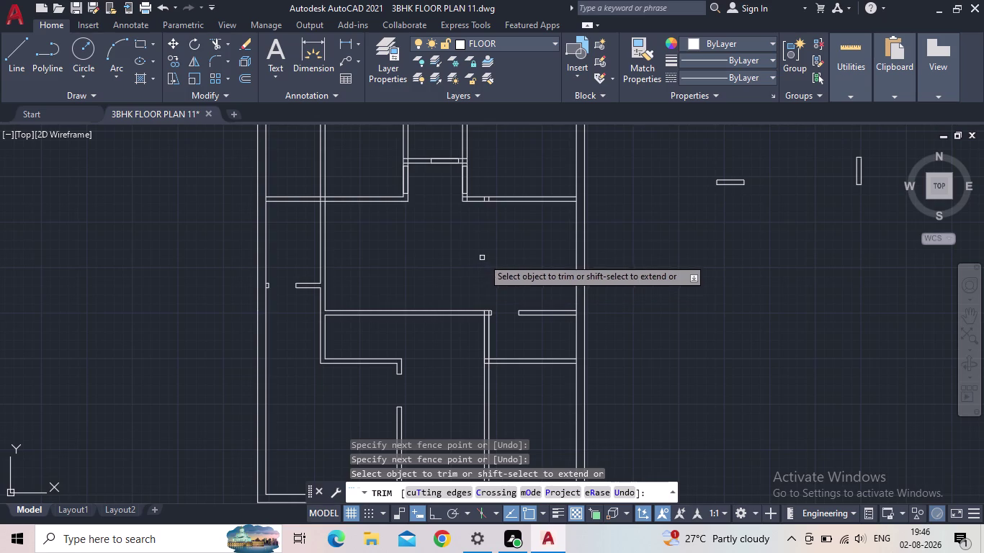
scroll(up, 3)
scroll(up, 3)
drag(584, 241, 488, 228)
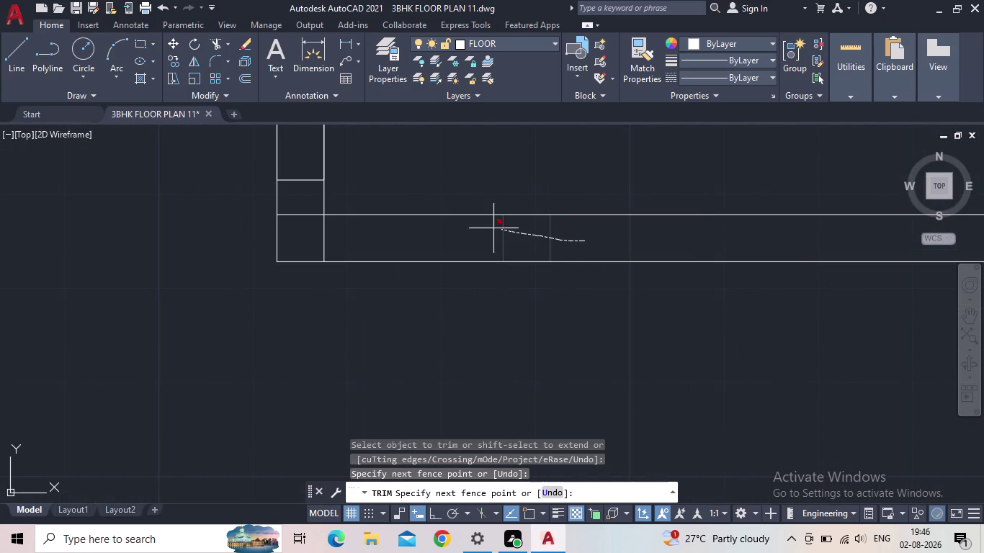
drag(488, 227, 475, 229)
drag(343, 238, 334, 239)
click(318, 236)
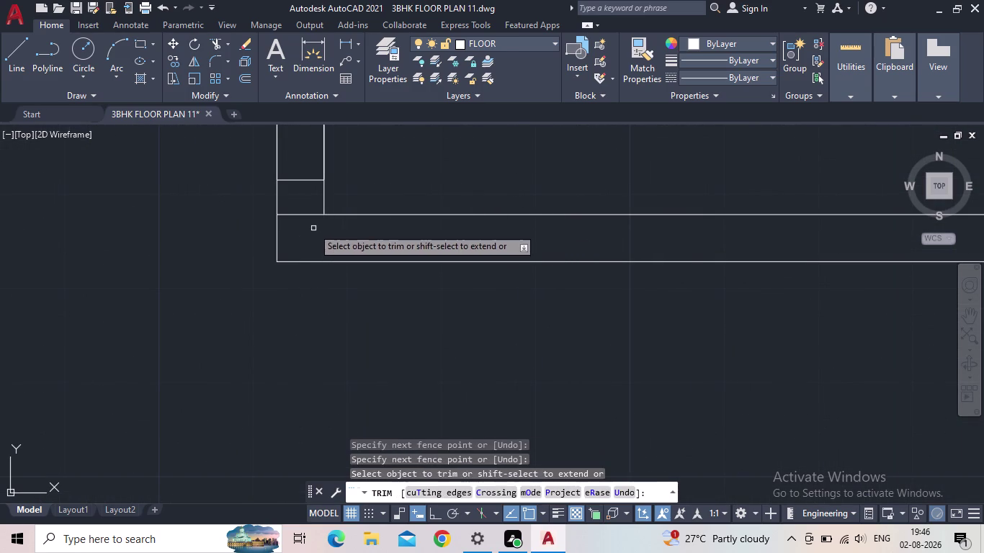
drag(311, 226, 302, 168)
scroll(down, 3)
scroll(down, 3)
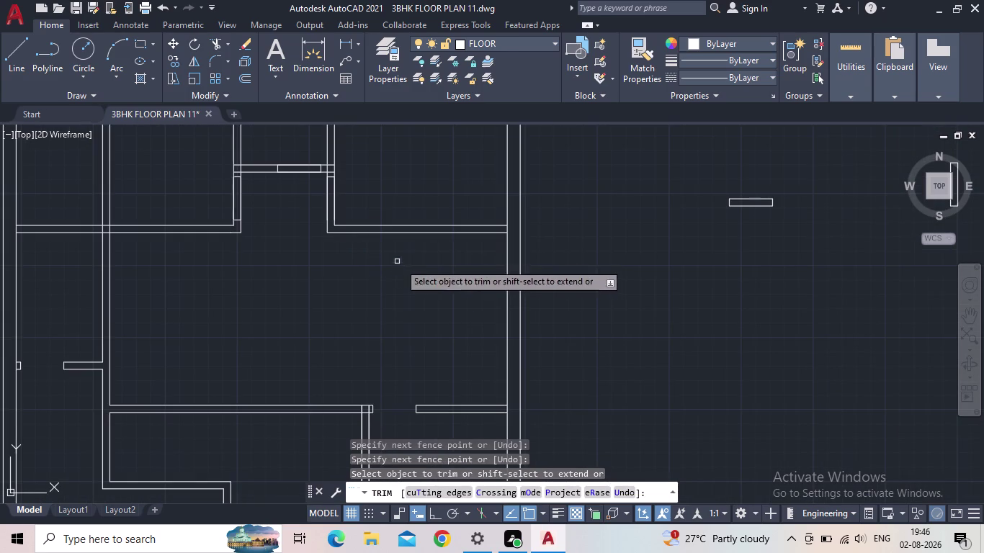
Trim the overlapping wall lines at the next interior wall junction.
middle_drag(393, 262, 453, 376)
scroll(up, 3)
scroll(up, 3)
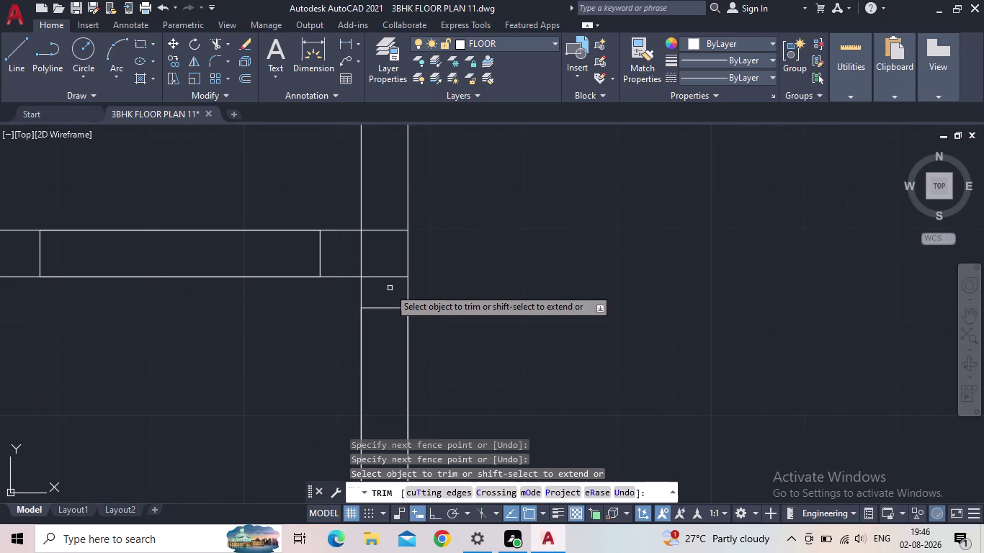
drag(385, 313, 386, 218)
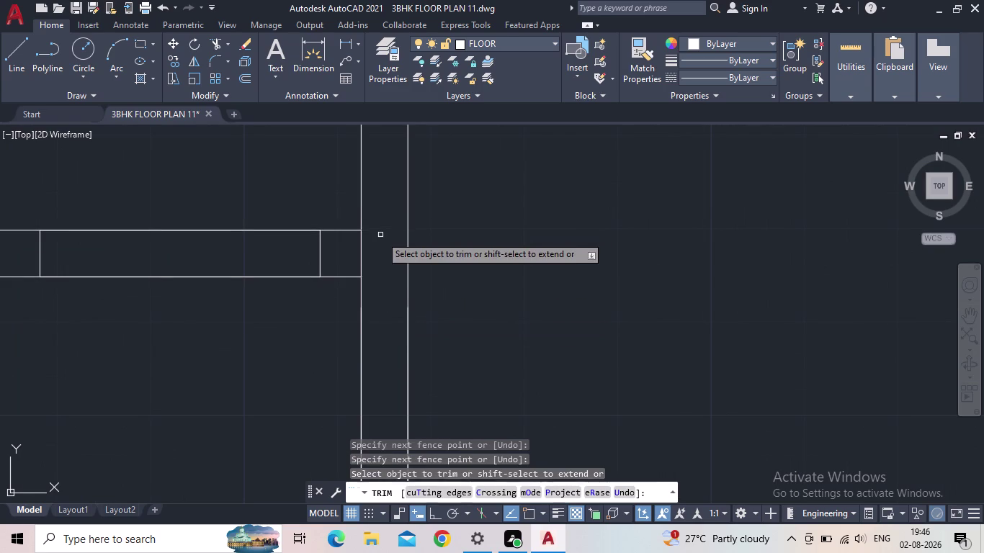
drag(227, 294, 230, 206)
scroll(down, 3)
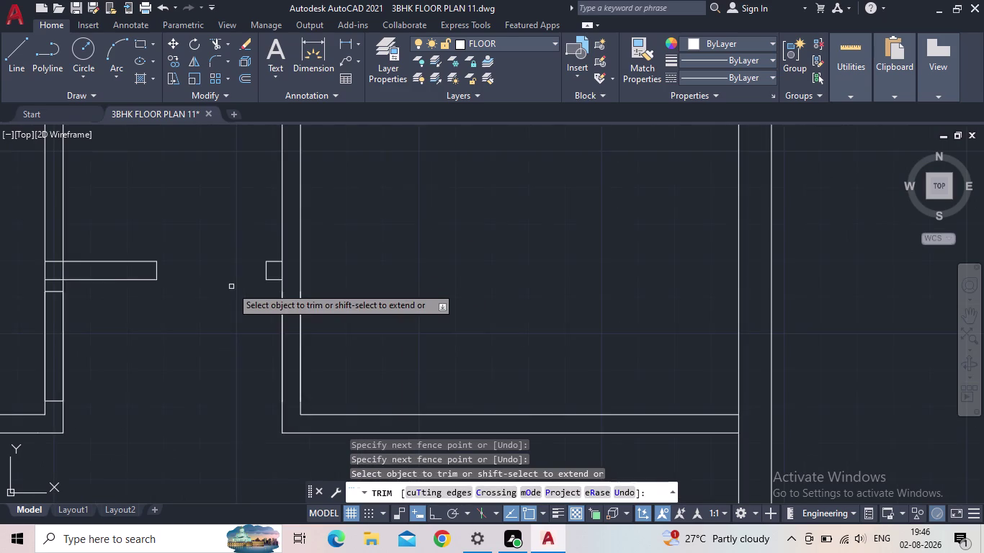
scroll(down, 3)
scroll(up, 3)
drag(266, 276, 254, 273)
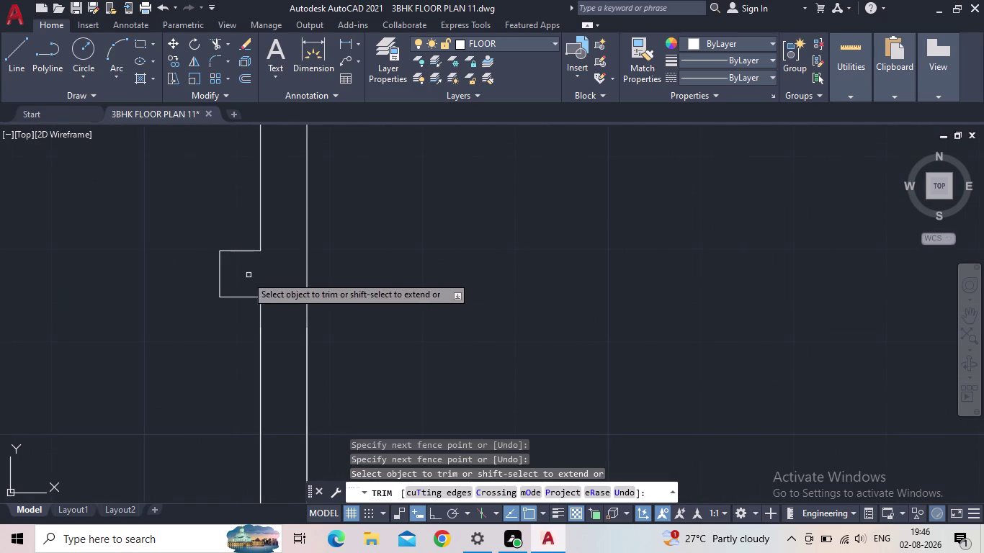
scroll(down, 3)
Trim the stray lines at another wall junction and over the upper rooms.
middle_drag(171, 305, 460, 345)
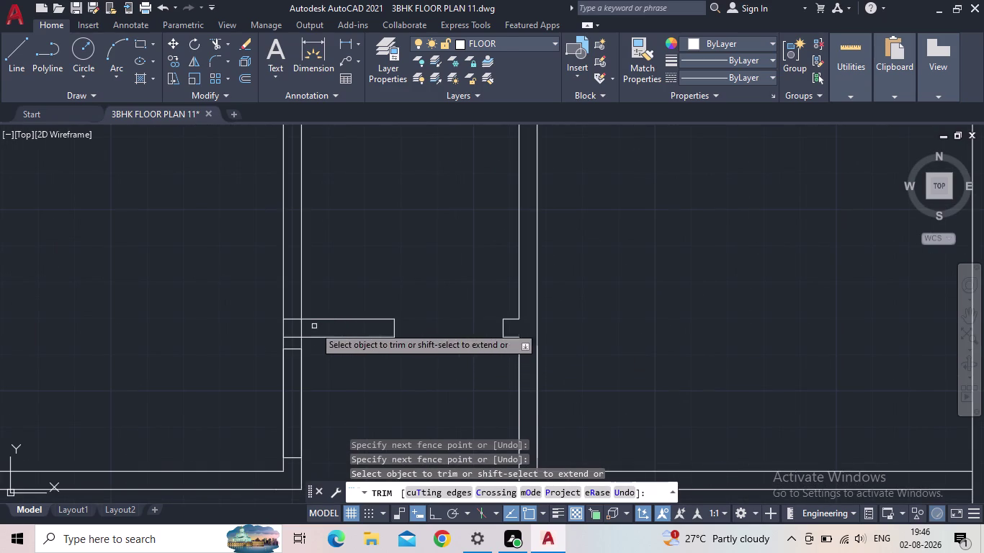
drag(332, 393, 236, 381)
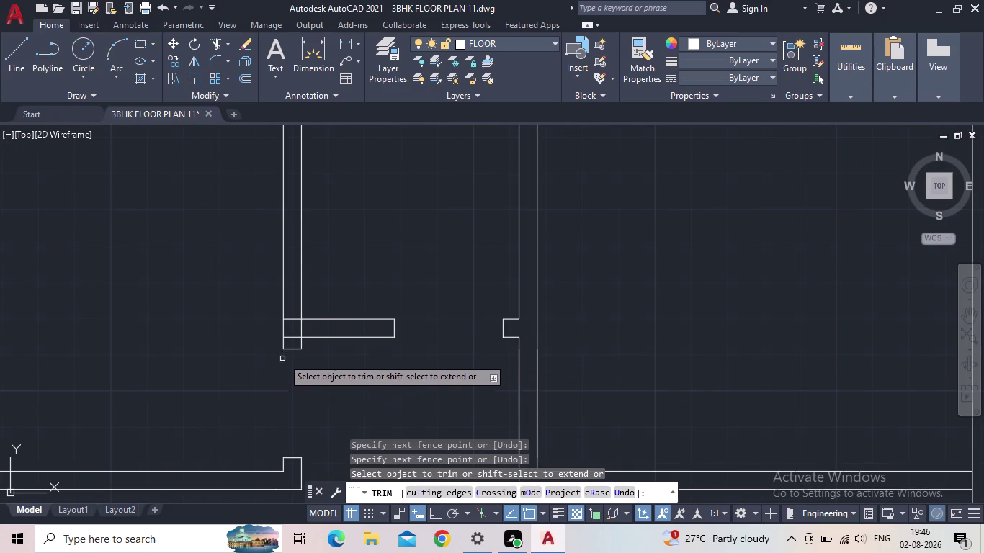
scroll(up, 3)
drag(358, 323, 313, 321)
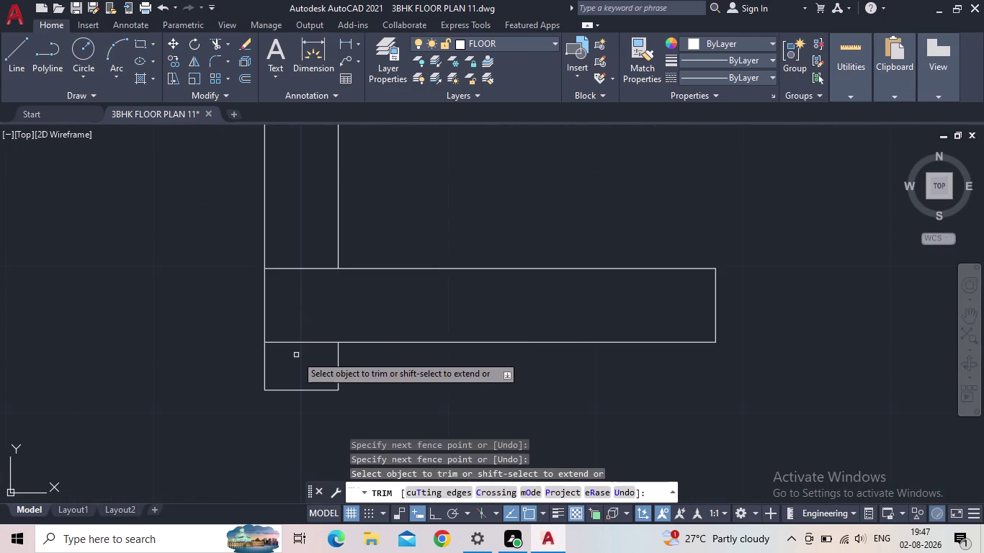
drag(297, 355, 301, 244)
scroll(down, 3)
middle_drag(393, 383, 435, 315)
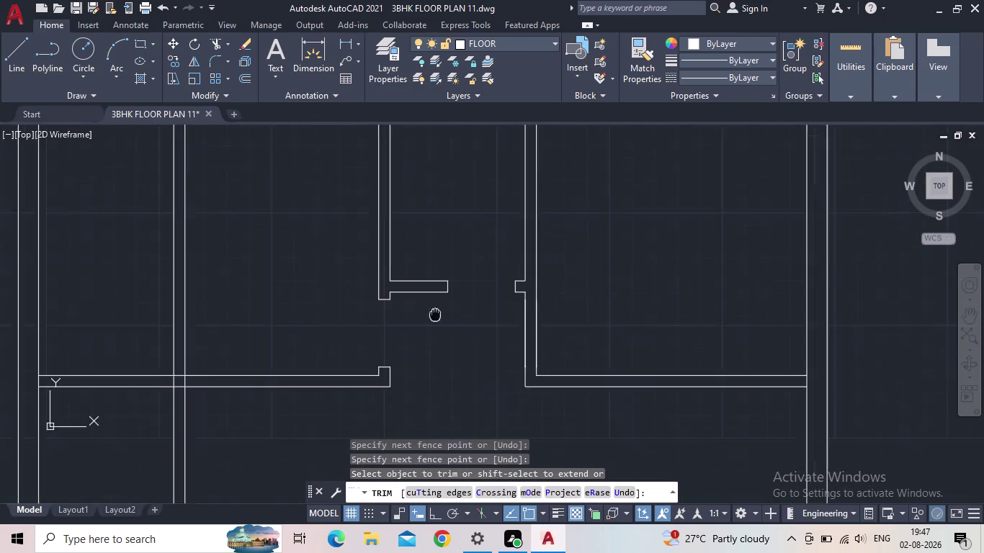
middle_drag(434, 314, 460, 286)
scroll(down, 3)
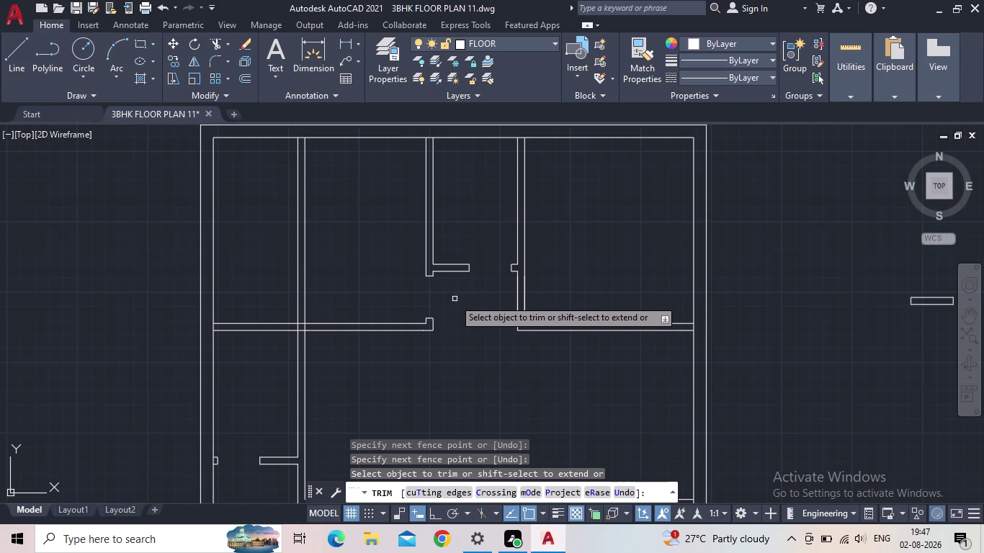
drag(326, 265, 319, 265)
click(260, 245)
Trim the lower junction lines and the overlap at the interior wall T-junction.
middle_drag(321, 289, 392, 255)
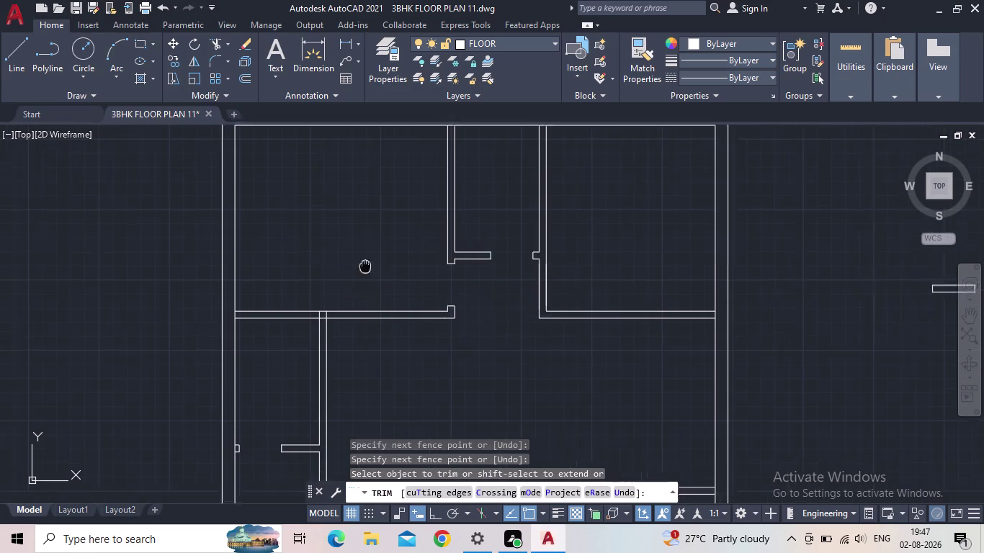
middle_drag(392, 255, 442, 235)
scroll(up, 3)
drag(409, 260, 351, 261)
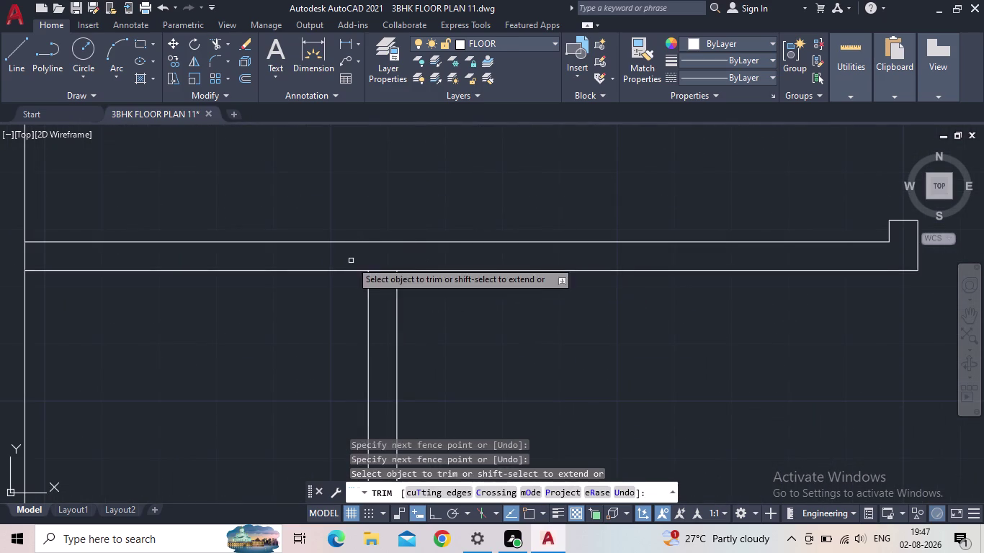
scroll(down, 3)
middle_drag(505, 344, 534, 340)
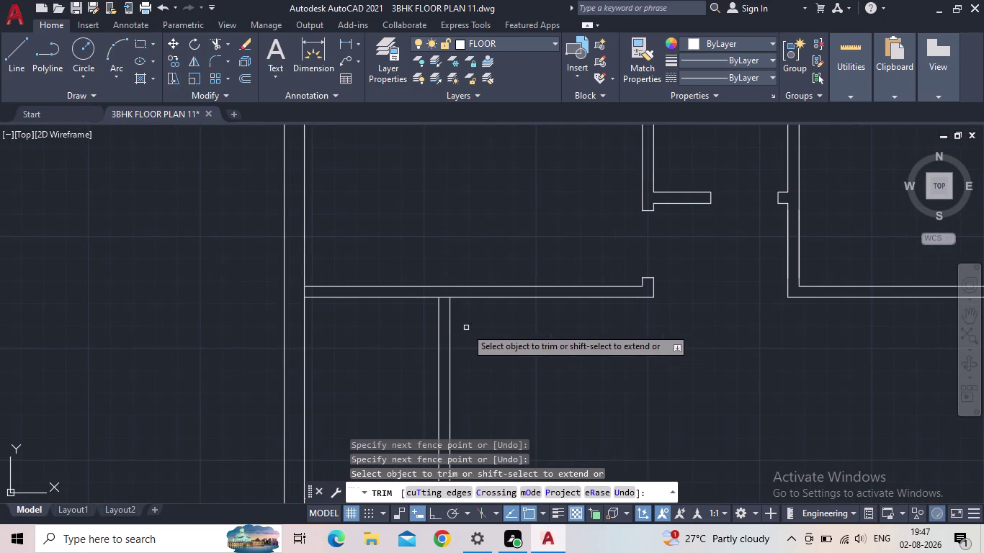
middle_drag(467, 328, 544, 311)
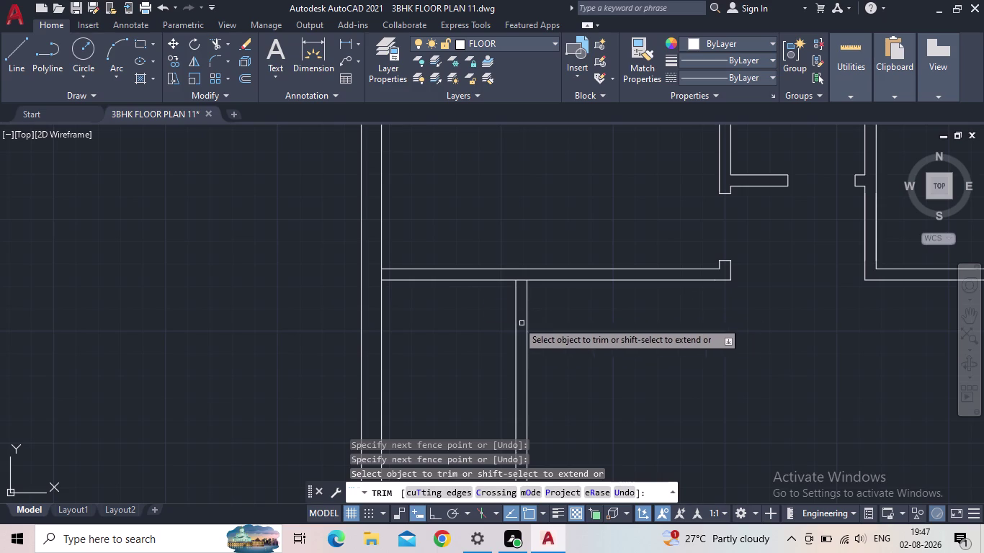
scroll(up, 3)
drag(467, 251, 470, 235)
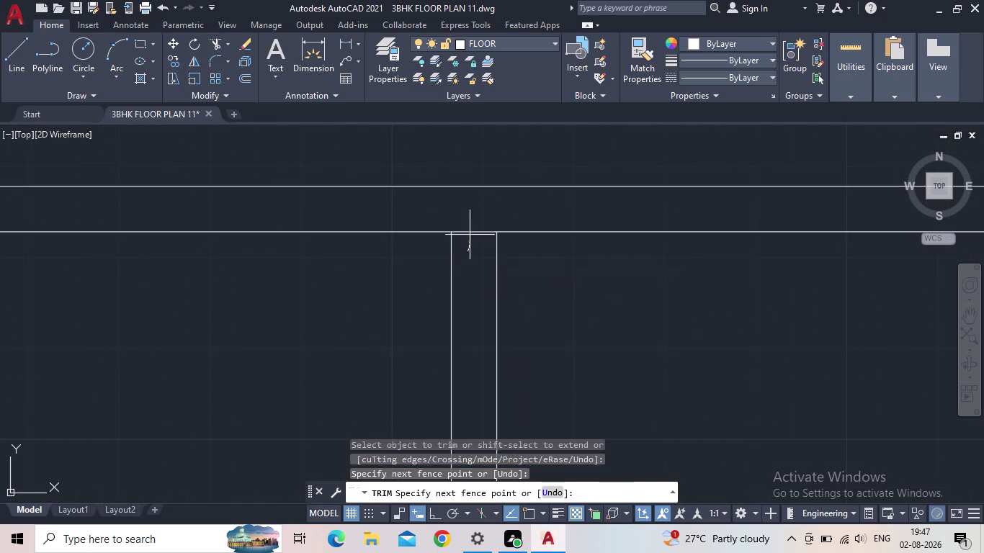
drag(469, 235, 471, 221)
scroll(down, 3)
scroll(down, 3)
Pan across the plan to inspect the cleaned junctions, then end TRIM.
middle_drag(546, 322, 657, 275)
scroll(down, 3)
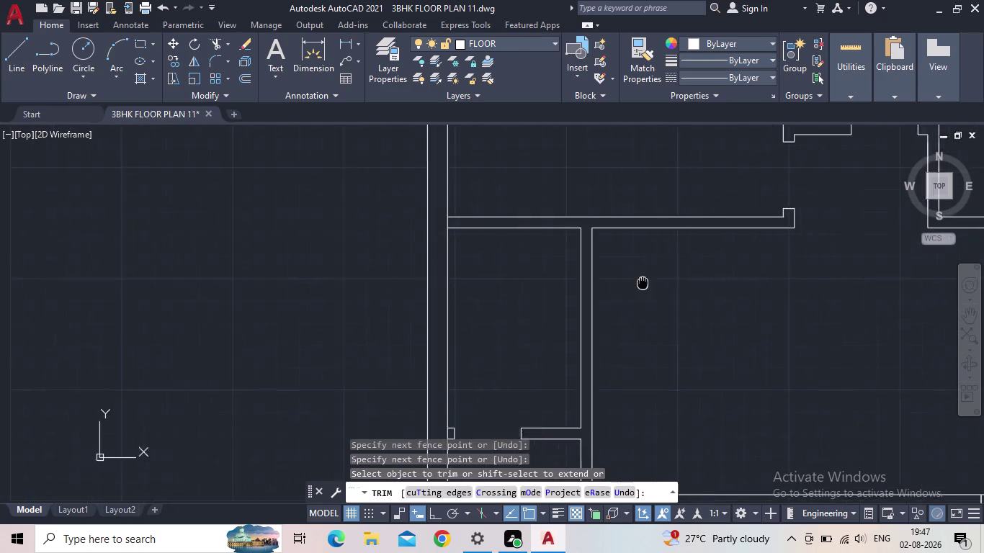
scroll(down, 3)
middle_drag(704, 319, 548, 290)
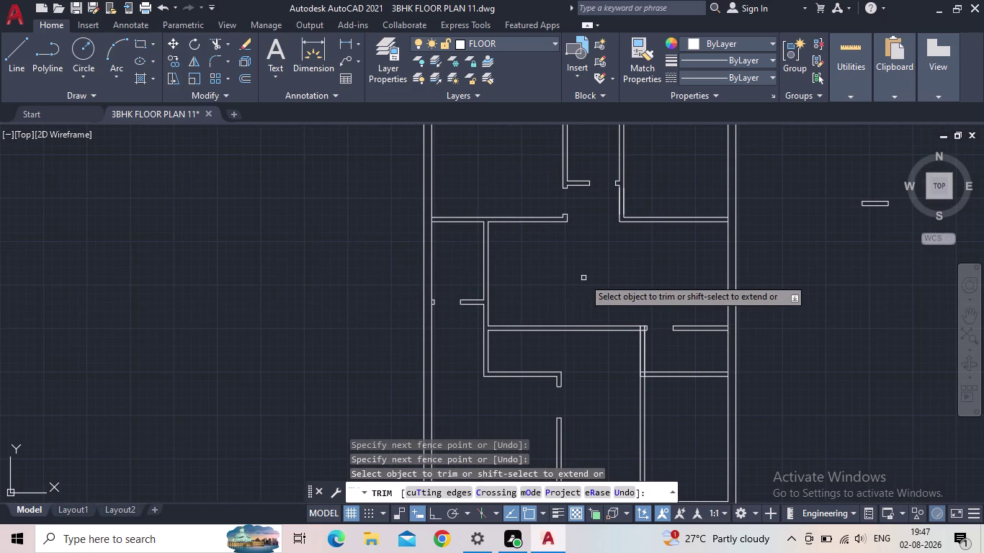
middle_drag(583, 278, 570, 284)
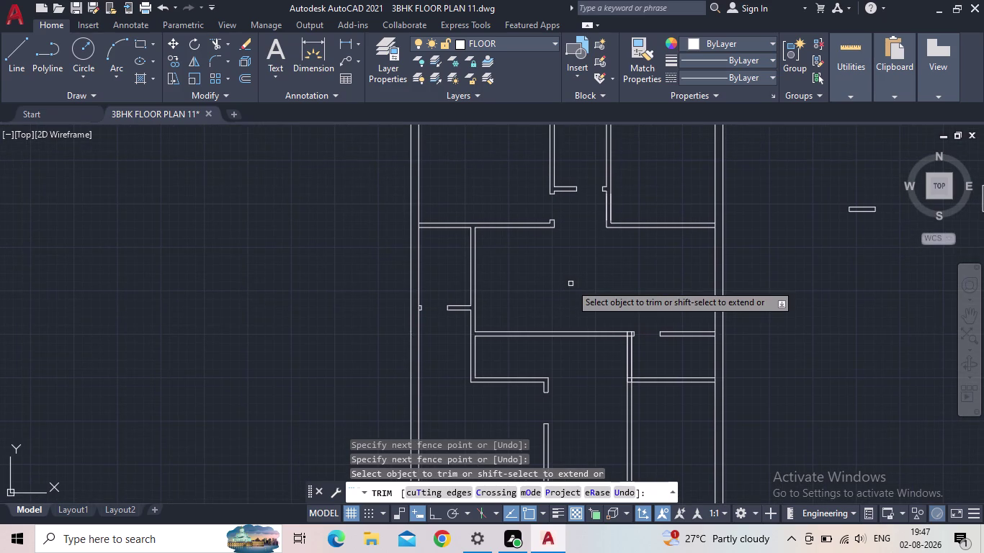
middle_drag(566, 288, 497, 351)
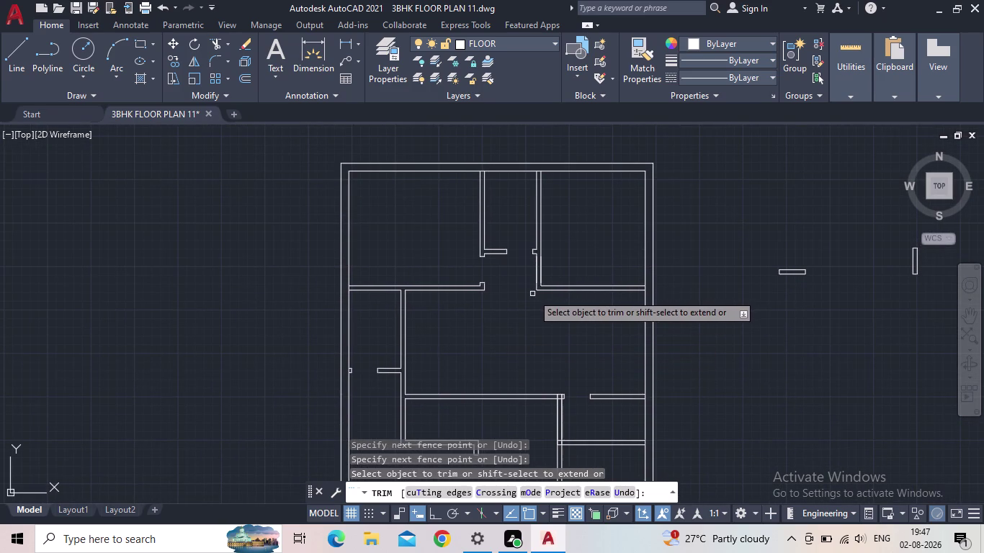
scroll(up, 3)
key(Escape)
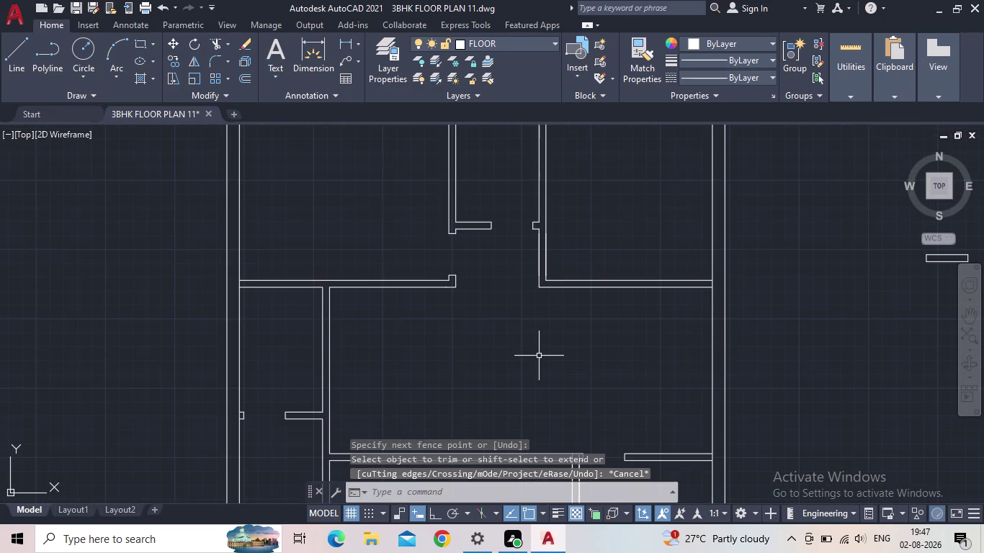
scroll(down, 3)
Start COPY on the tall frame rectangle and pick a base point on it.
middle_drag(538, 356, 463, 356)
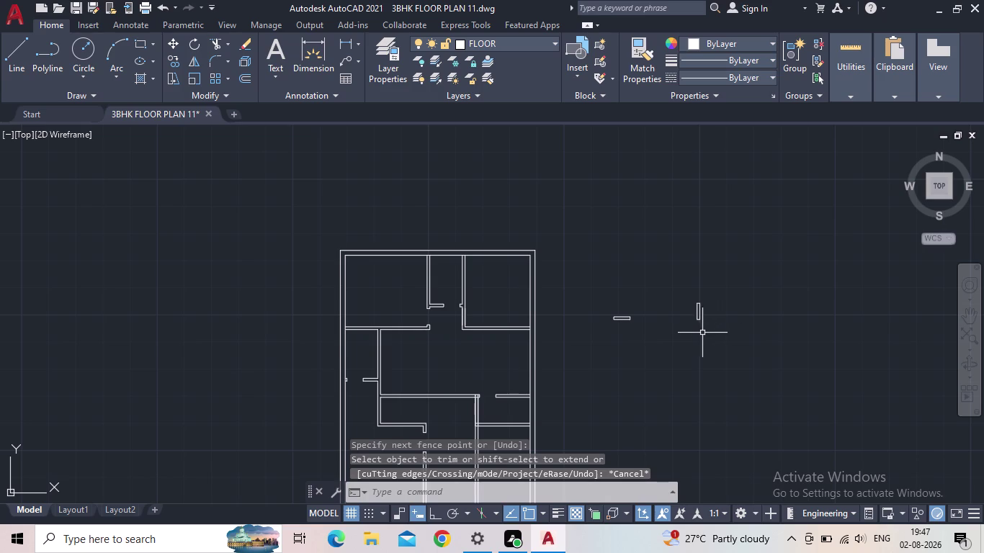
key(c)
key(o)
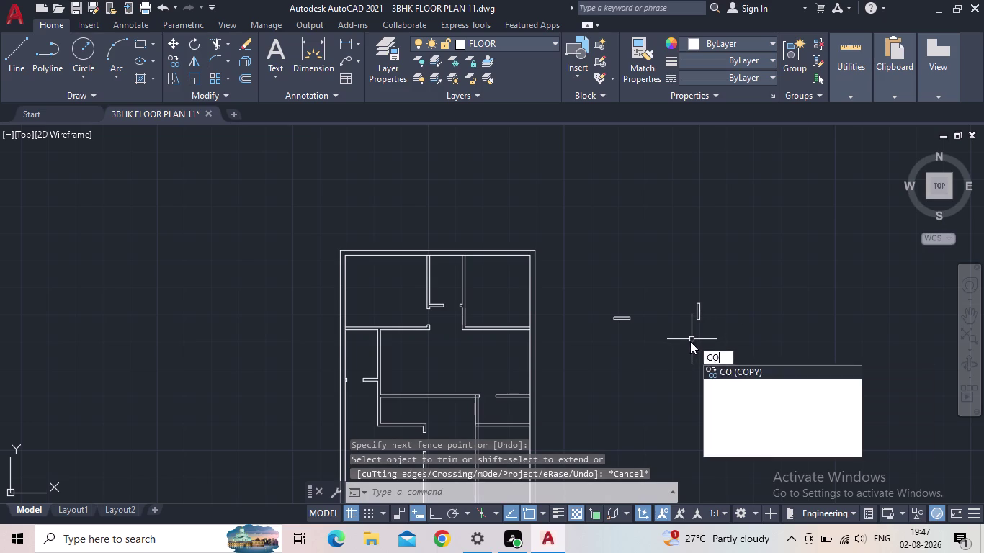
key(Return)
click(709, 327)
click(684, 296)
scroll(up, 3)
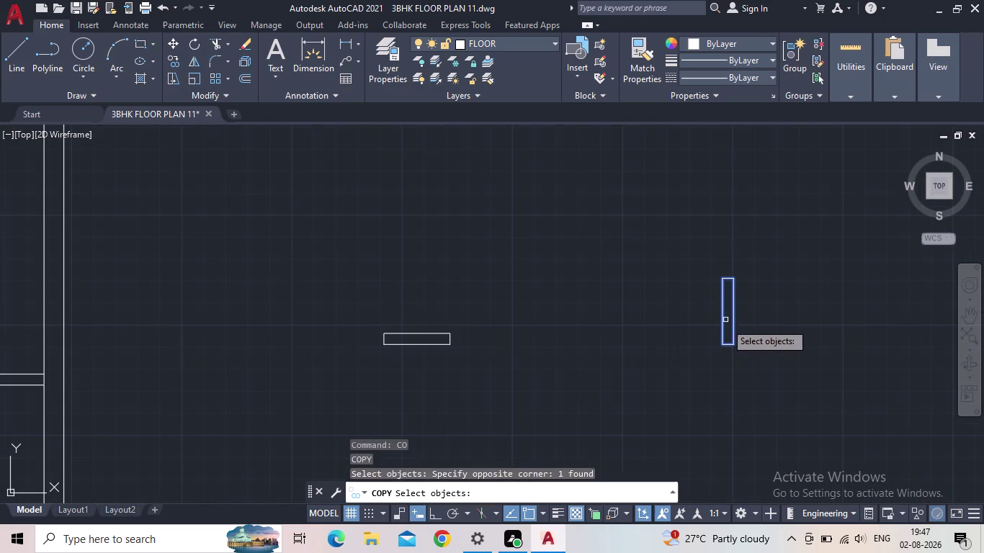
key(space)
drag(720, 342, 713, 342)
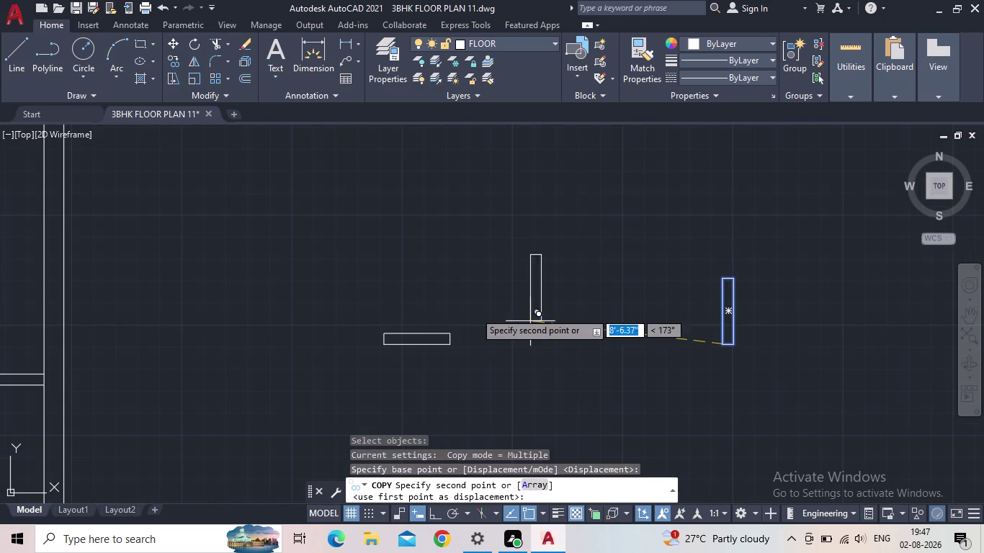
Place the copied frame rectangle at the wall corner beside the opening.
middle_drag(463, 310, 789, 338)
scroll(down, 3)
scroll(up, 3)
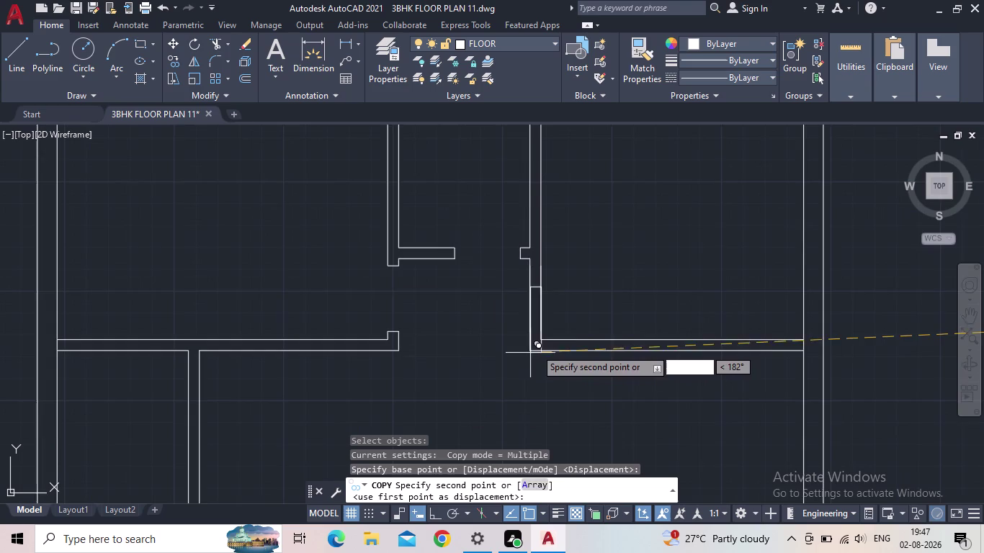
scroll(up, 3)
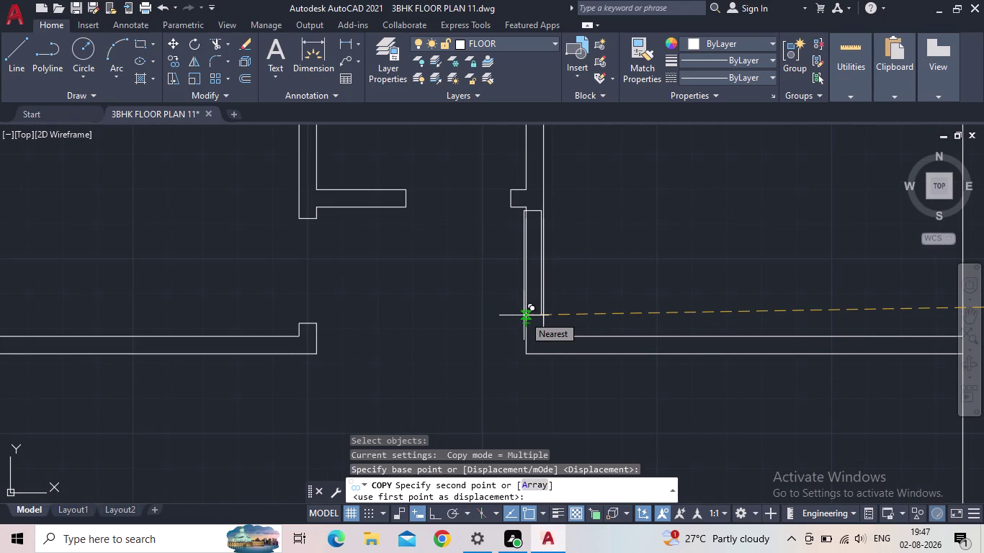
scroll(up, 3)
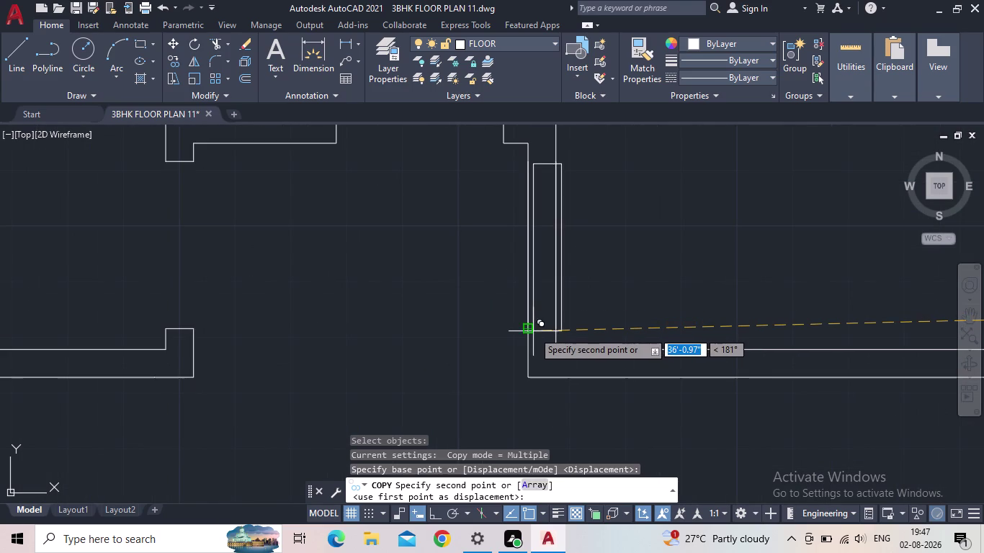
scroll(up, 3)
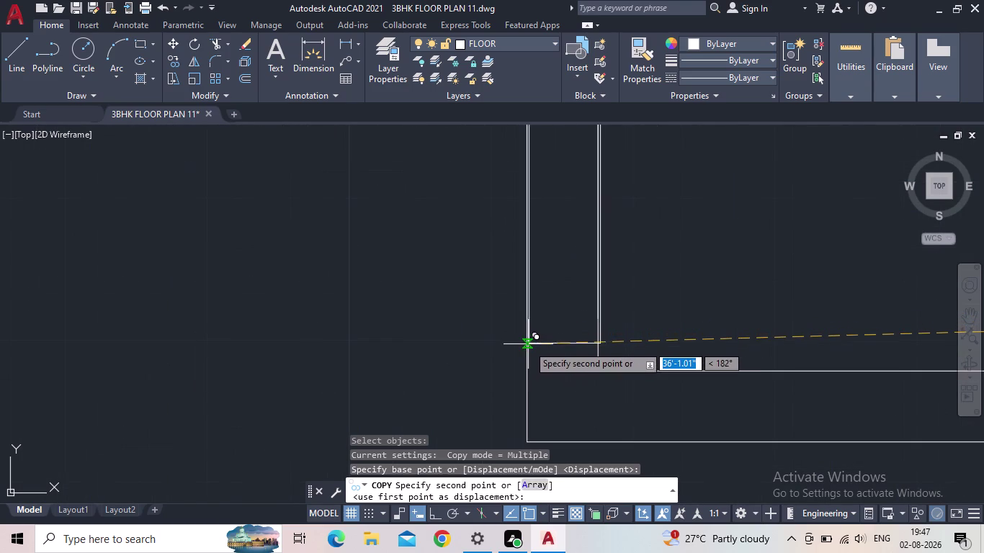
click(526, 347)
scroll(down, 3)
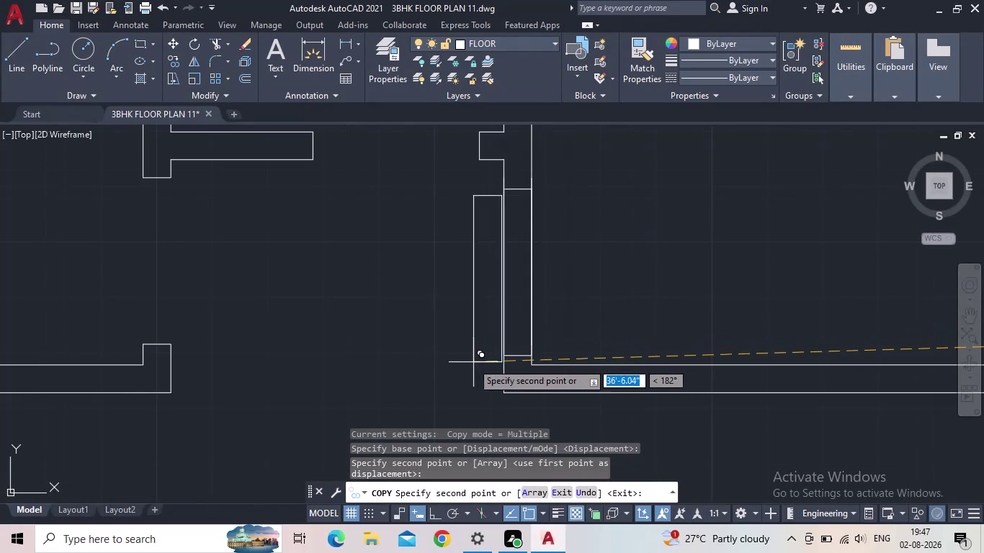
key(Escape)
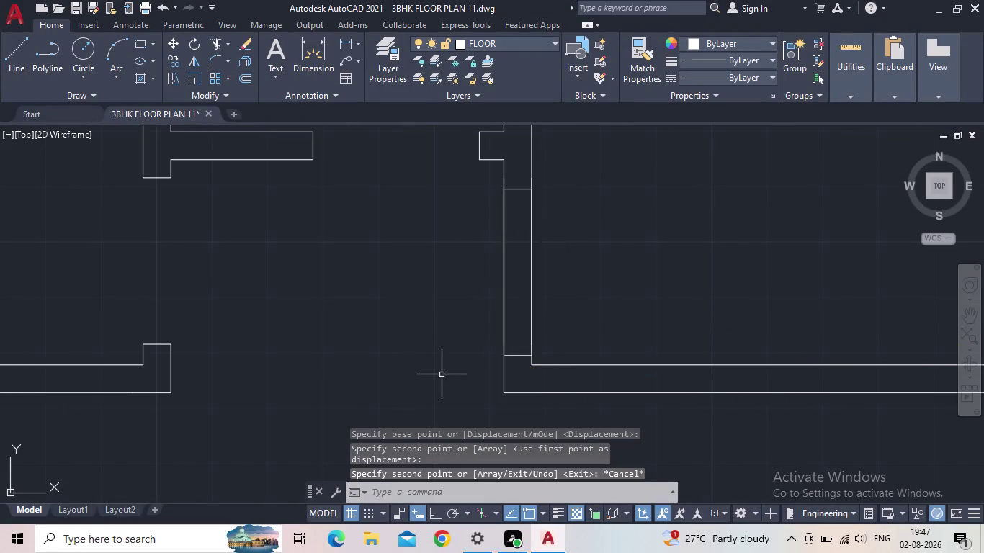
Fence-trim the wall lines crossing the door opening using TR.
text(TR)
key(space)
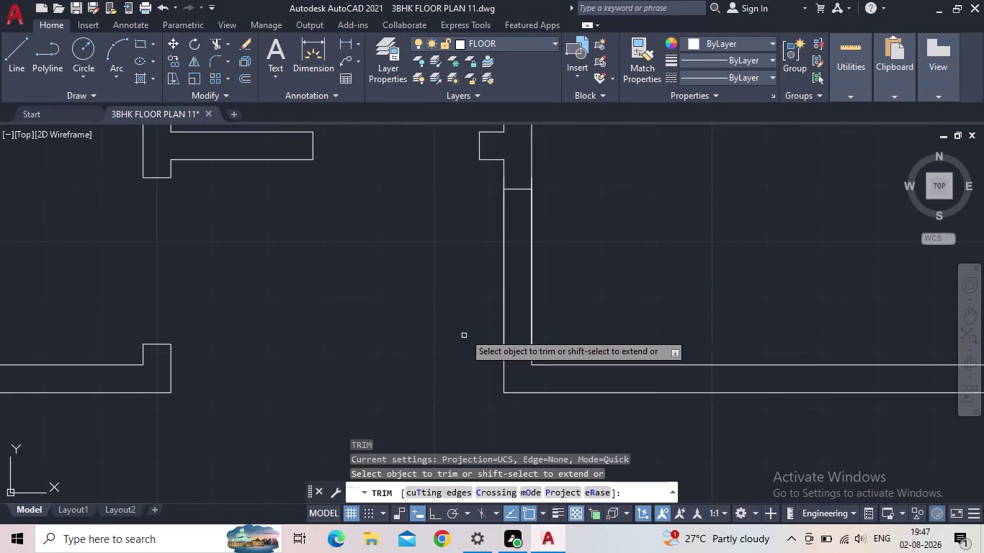
drag(462, 298, 594, 286)
scroll(down, 3)
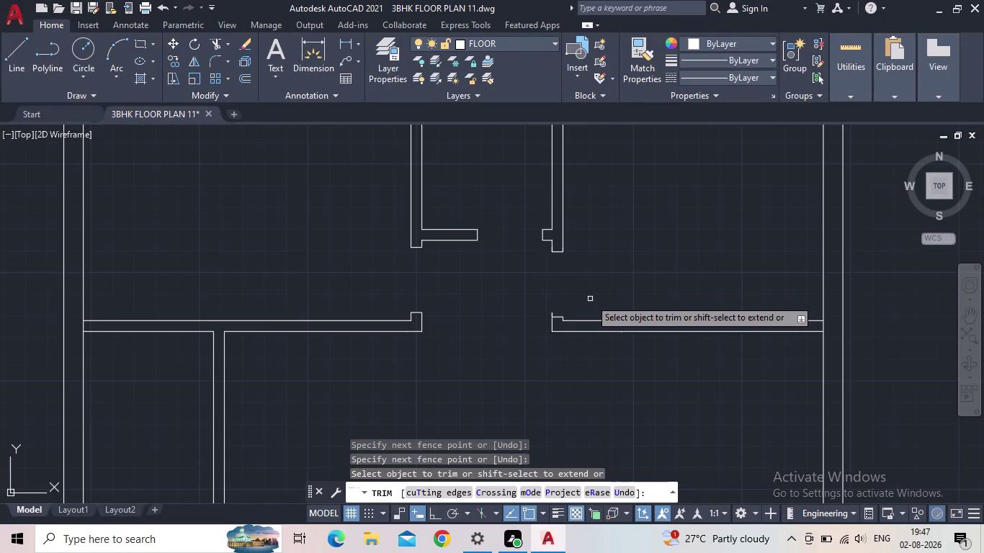
scroll(up, 3)
scroll(up, 3)
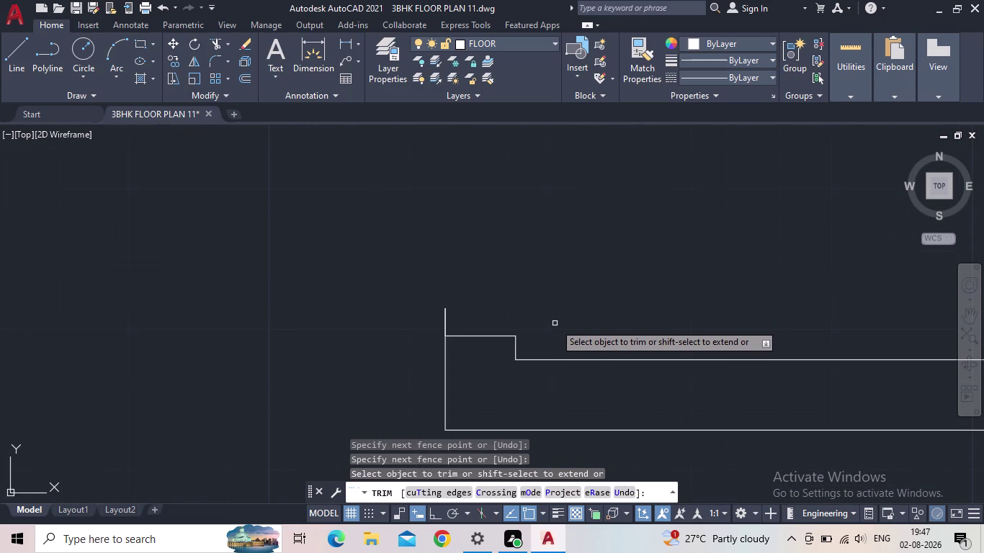
key(Escape)
scroll(down, 3)
scroll(down, 3)
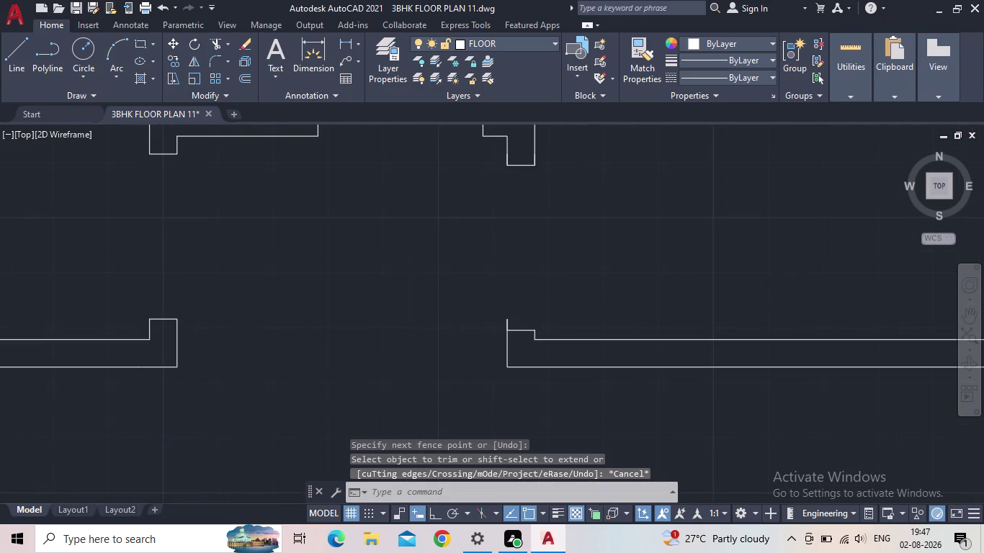
key(t)
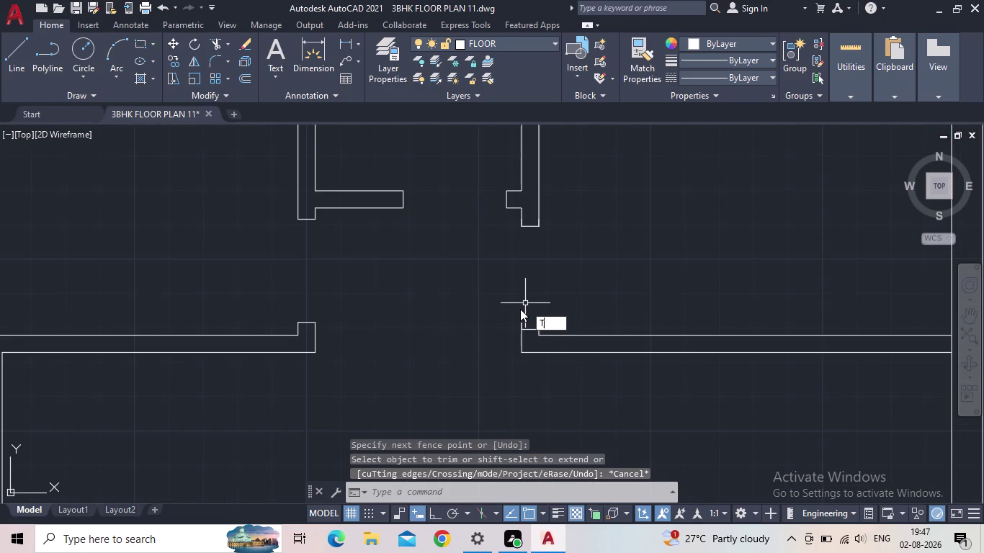
key(BackSpace)
Draw the frame outline with LINE, up from the wall corner, across and back down.
key(l)
key(Return)
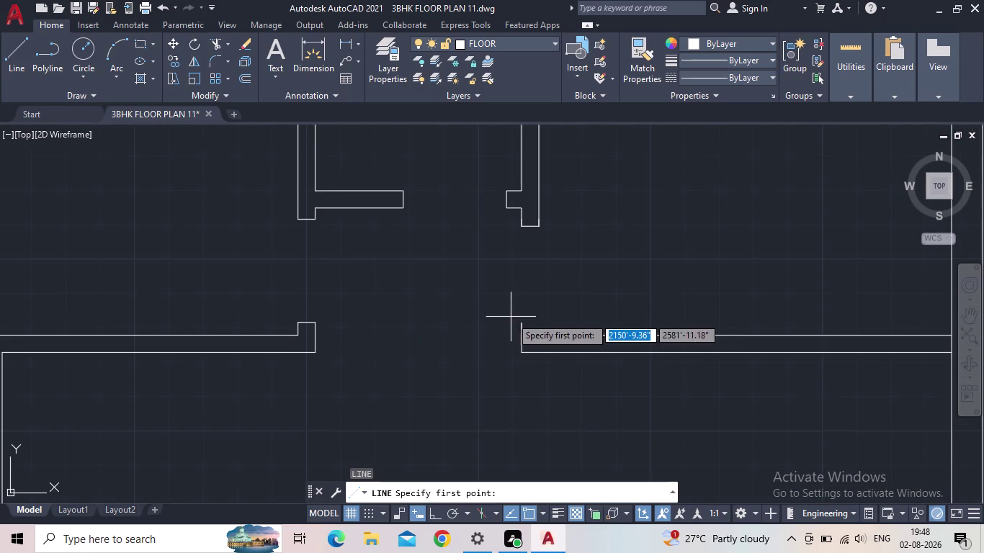
scroll(up, 3)
scroll(up, 3)
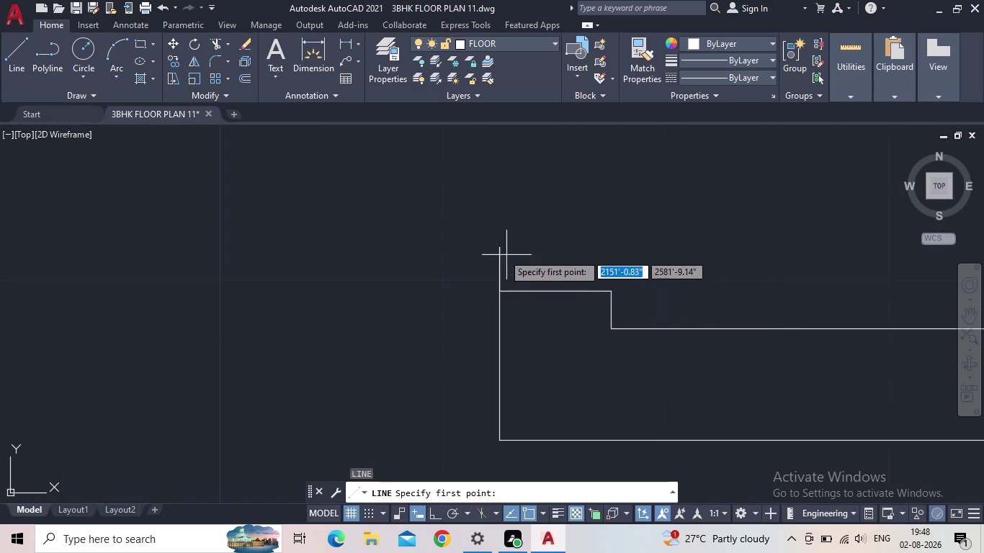
click(500, 247)
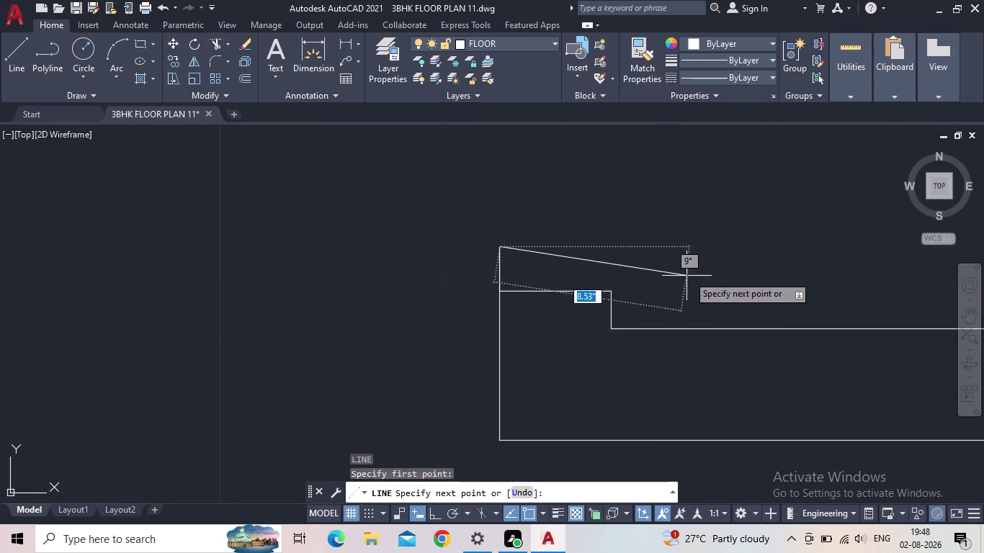
click(435, 516)
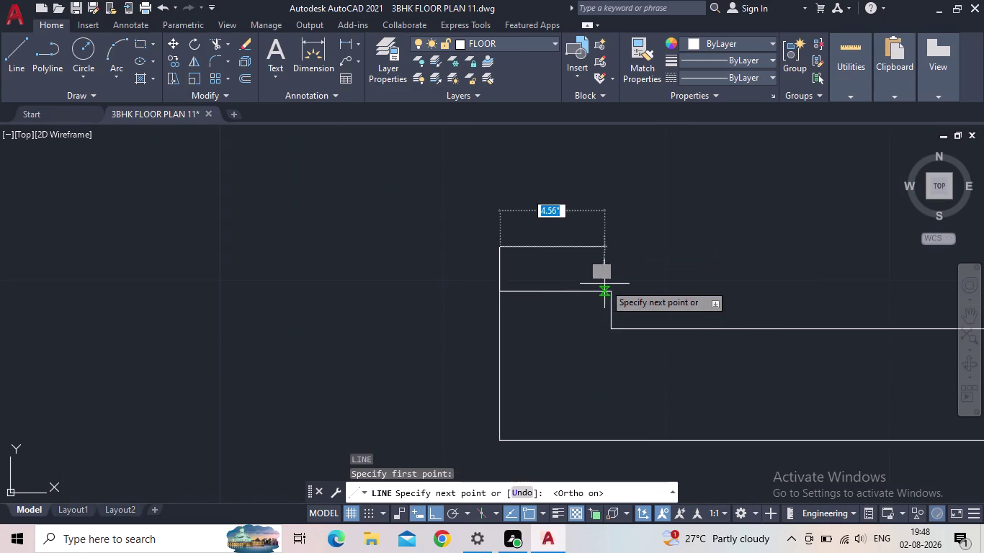
click(610, 244)
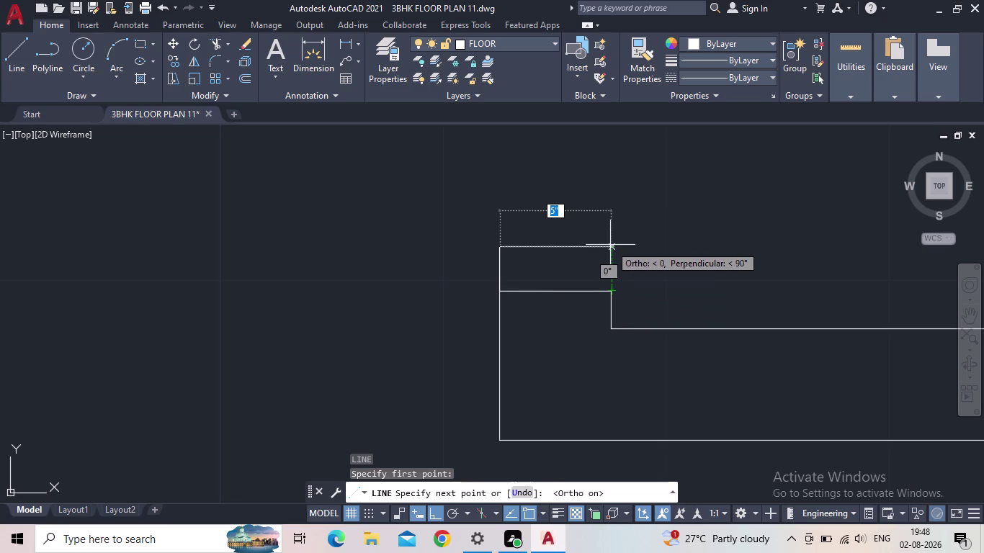
click(613, 293)
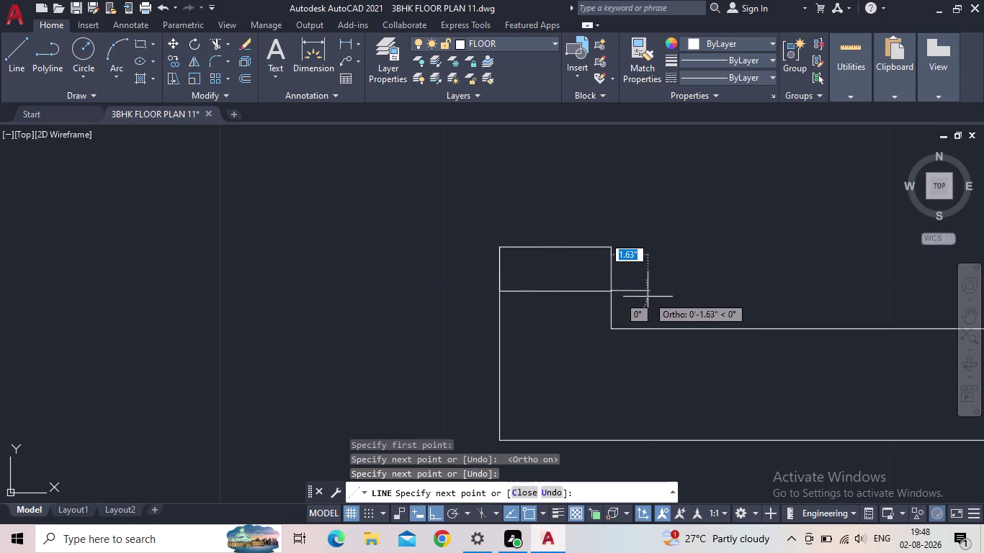
key(Escape)
scroll(down, 3)
scroll(down, 3)
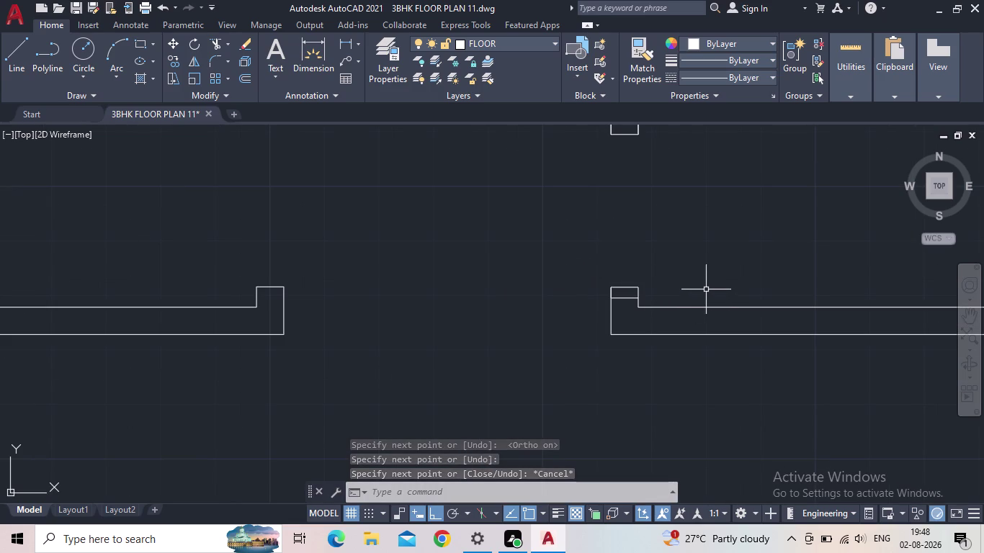
middle_drag(697, 286, 600, 325)
scroll(up, 3)
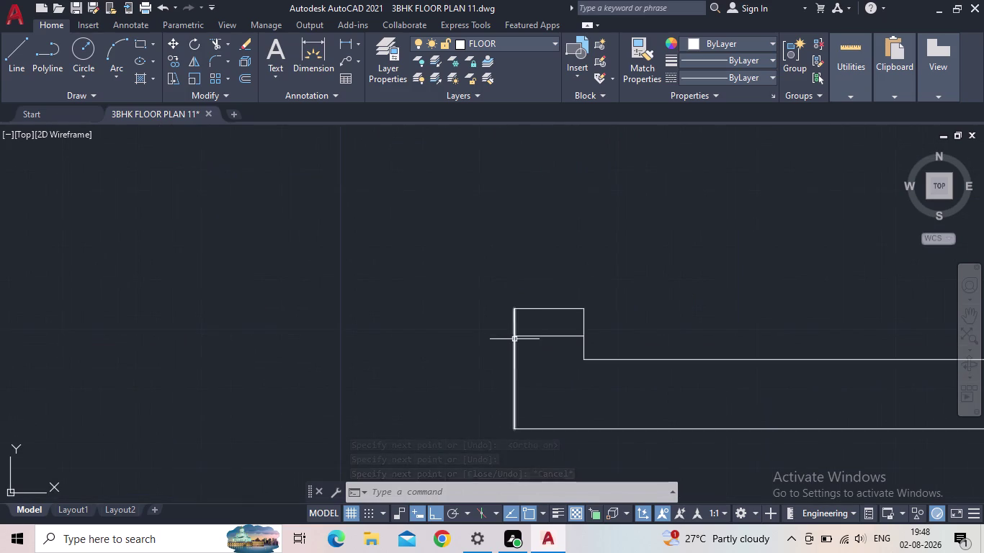
key(t)
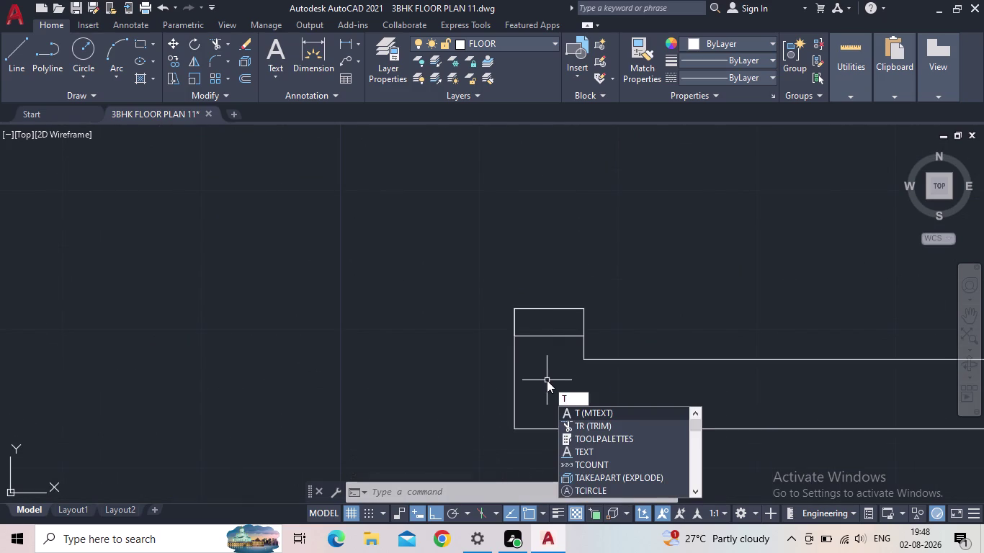
Trim the wall line inside the frame outline, then move to the next opening.
key(r)
key(Return)
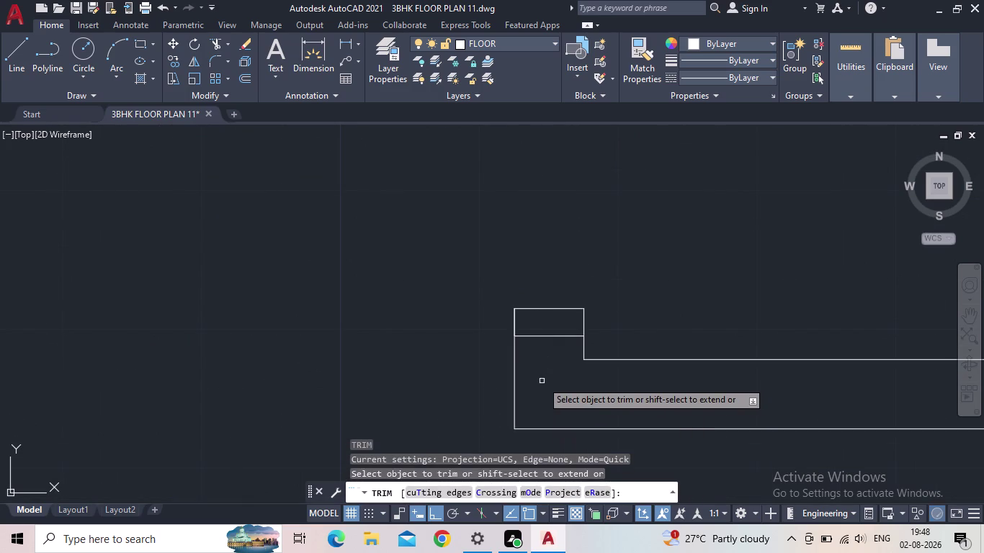
drag(550, 347, 542, 321)
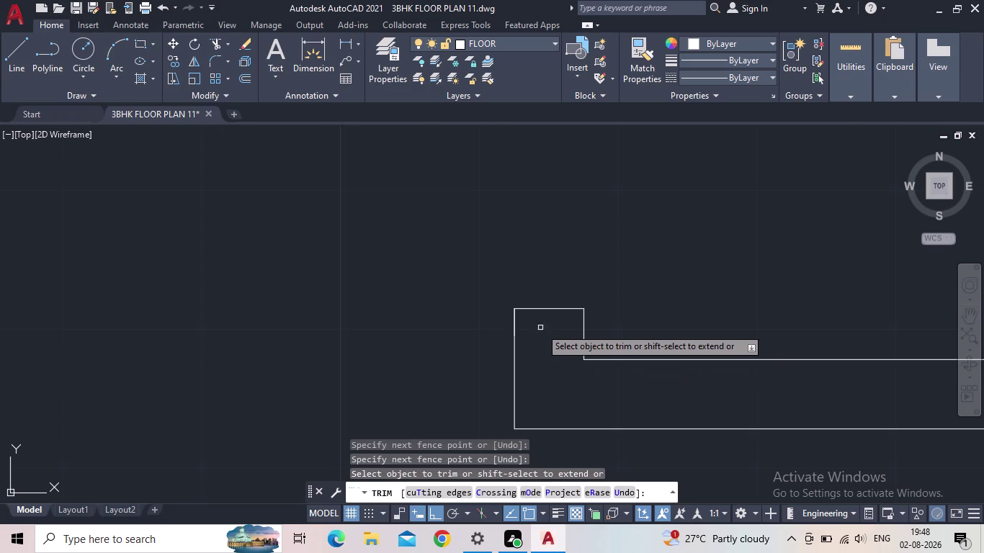
scroll(down, 3)
scroll(down, 3)
middle_drag(625, 296, 496, 329)
scroll(down, 3)
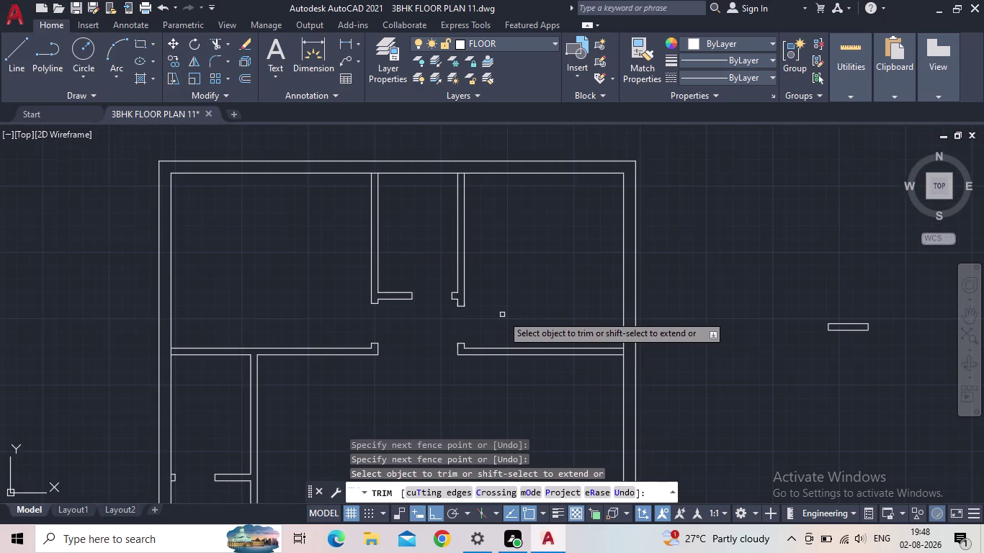
middle_drag(534, 295, 550, 174)
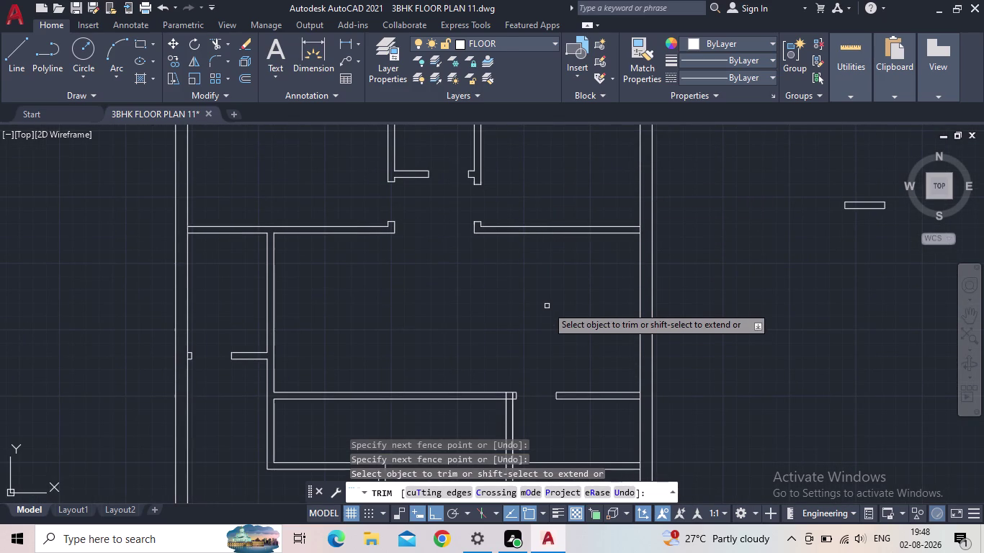
scroll(down, 3)
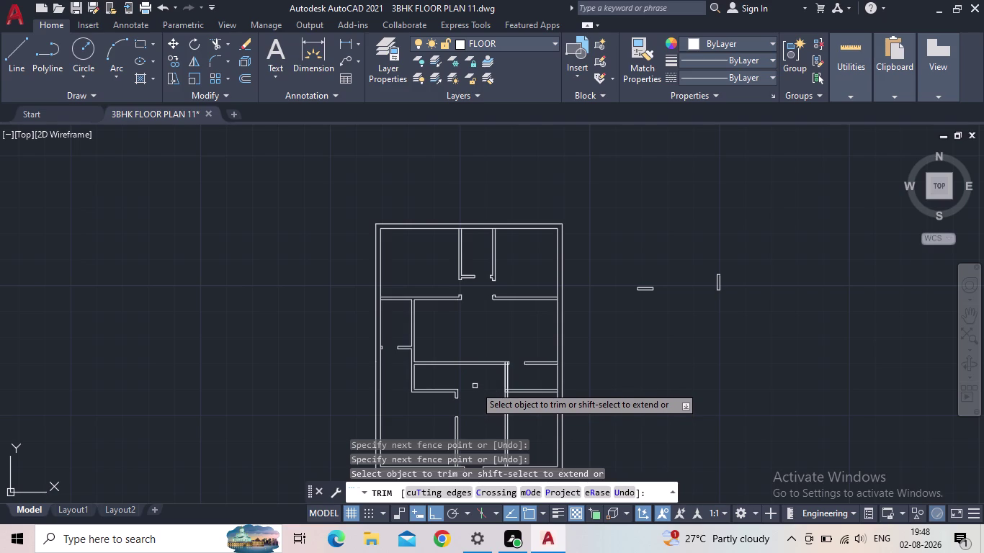
Fence-trim the leftover wall segments at the interior opening and its frame.
drag(475, 386, 456, 343)
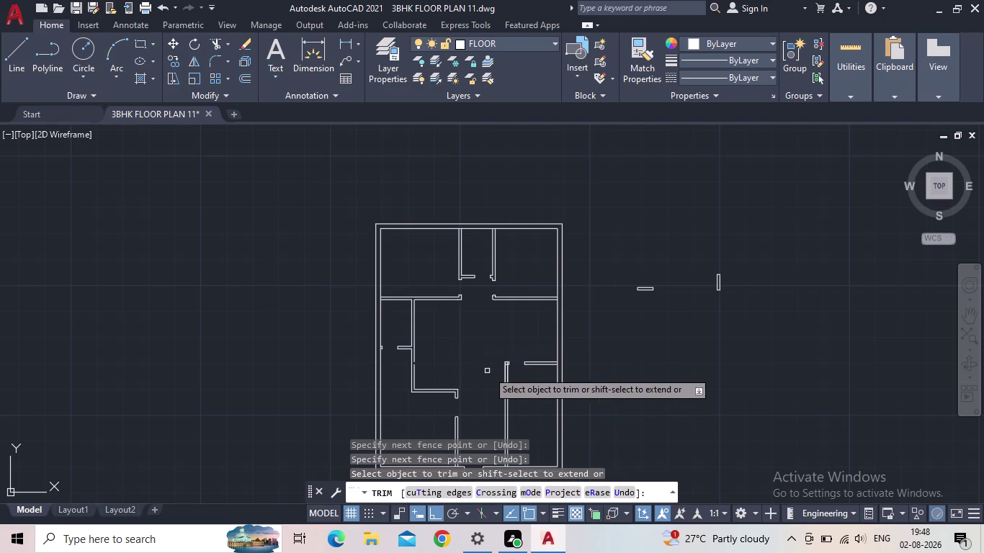
scroll(up, 3)
drag(452, 383, 448, 357)
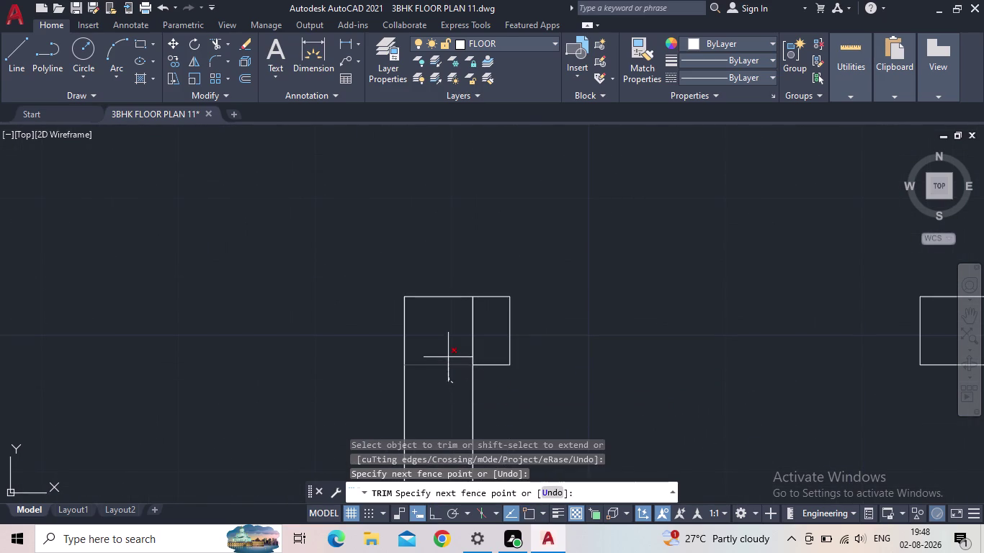
drag(447, 357, 448, 354)
drag(455, 346, 479, 339)
scroll(down, 3)
scroll(down, 3)
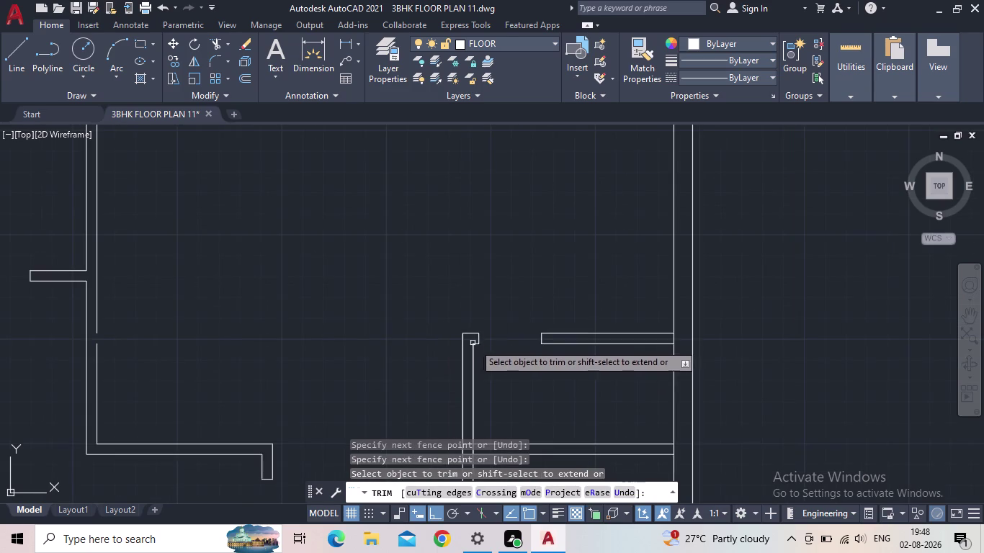
middle_click(417, 348)
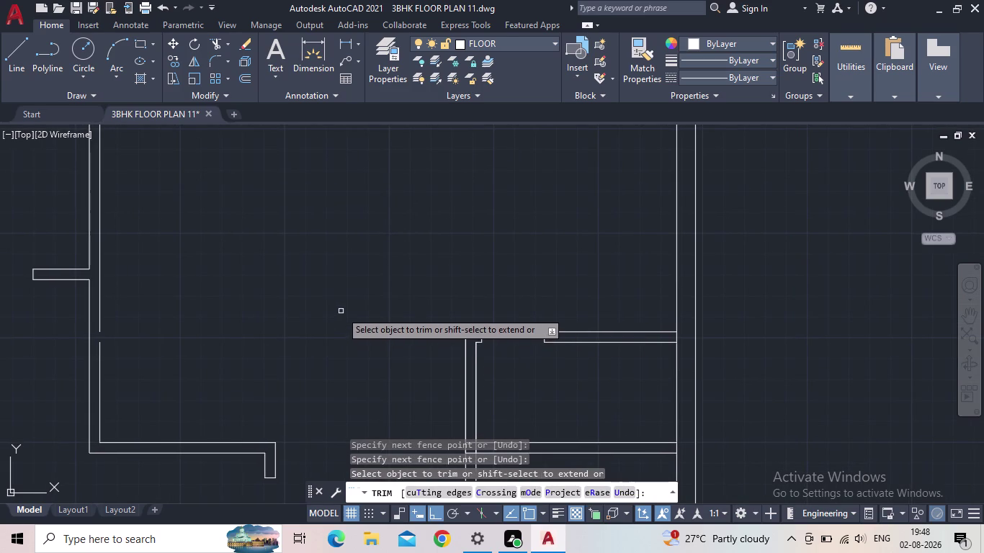
key(Escape)
Extend the short inner wall line toward the lower wall, then view the whole plan.
key(e)
key(x)
key(space)
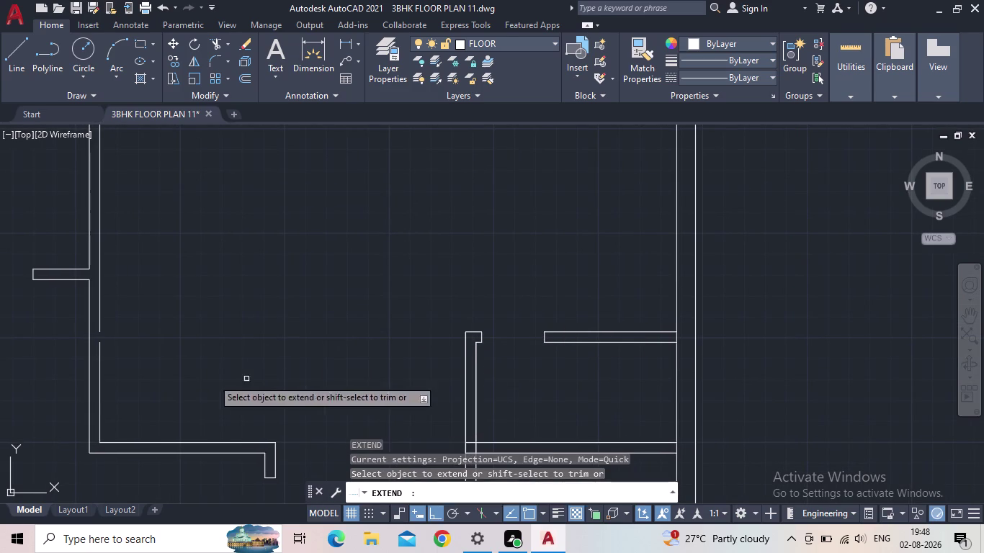
click(101, 324)
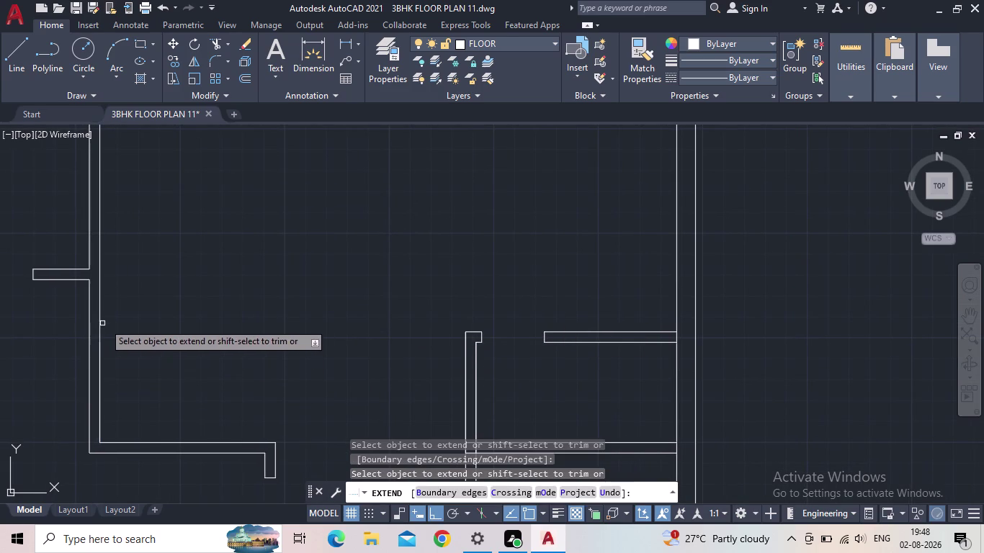
key(Escape)
scroll(down, 3)
middle_drag(288, 347, 260, 356)
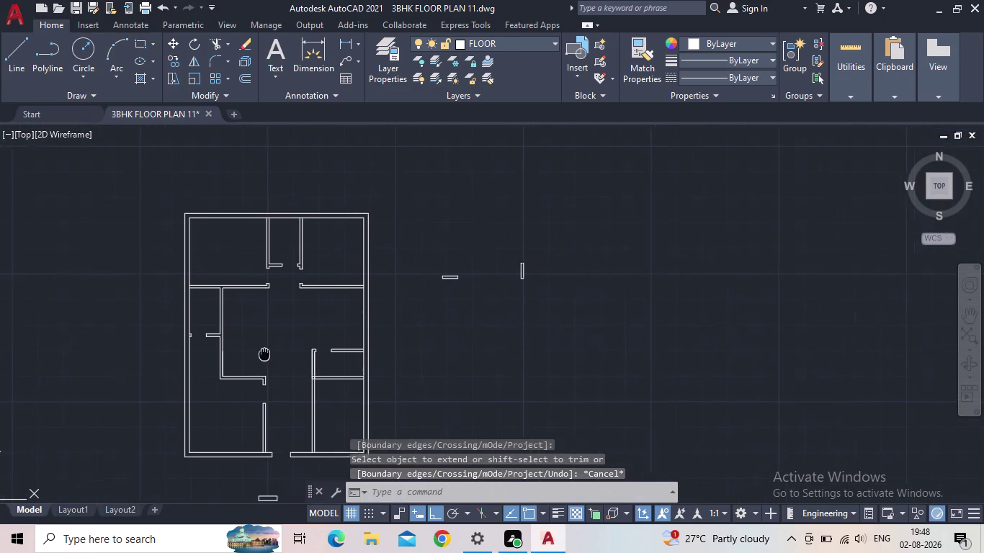
middle_drag(260, 356, 255, 356)
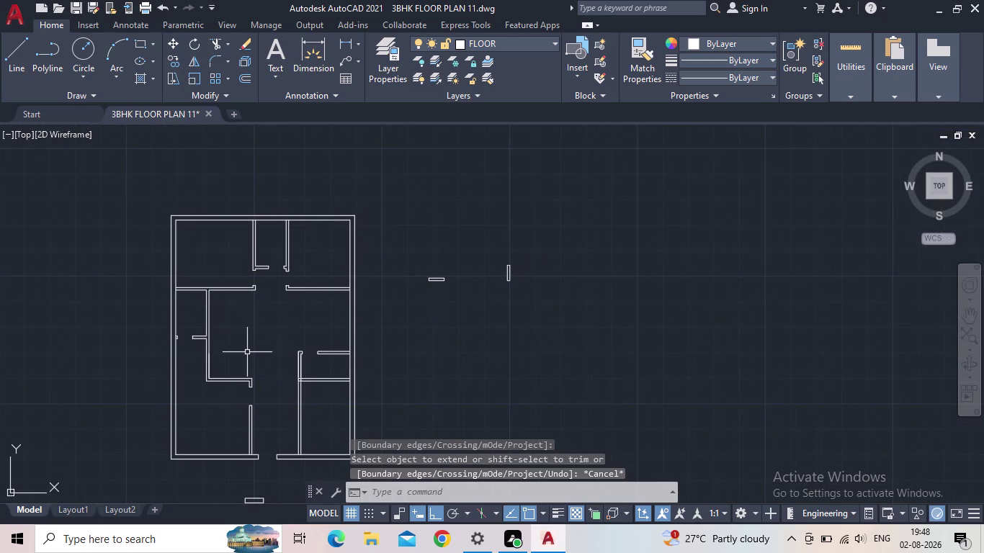